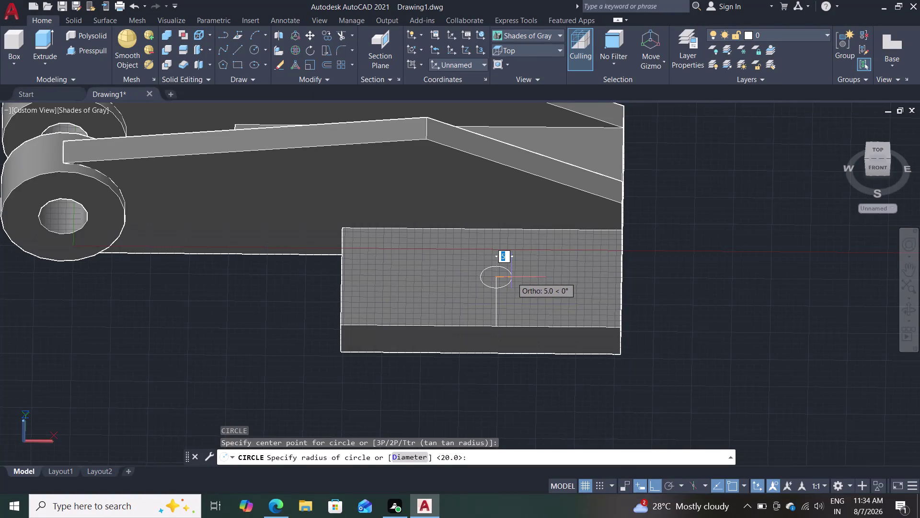
Finish the radius-8 circle, then undo it and the vertical construction line.
key(8)
key(Return)
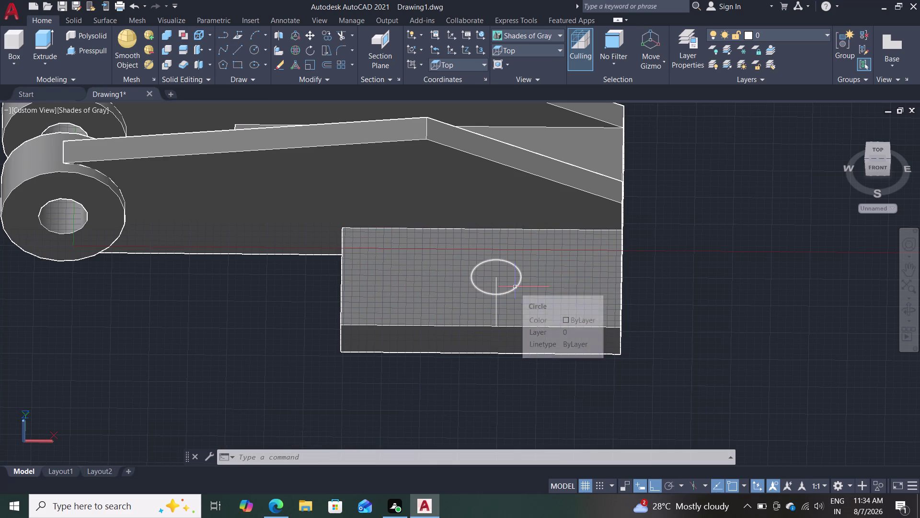
key(ctrl+z)
key(ctrl+z)
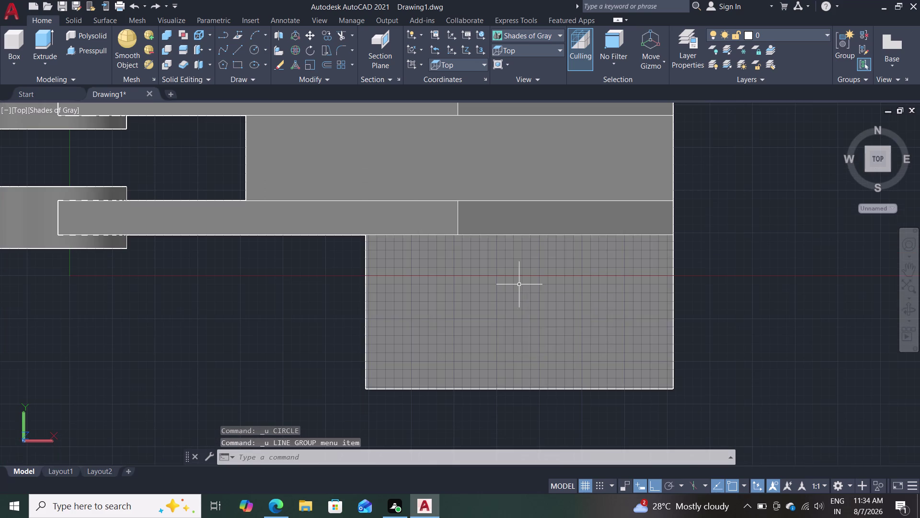
key(ctrl+z)
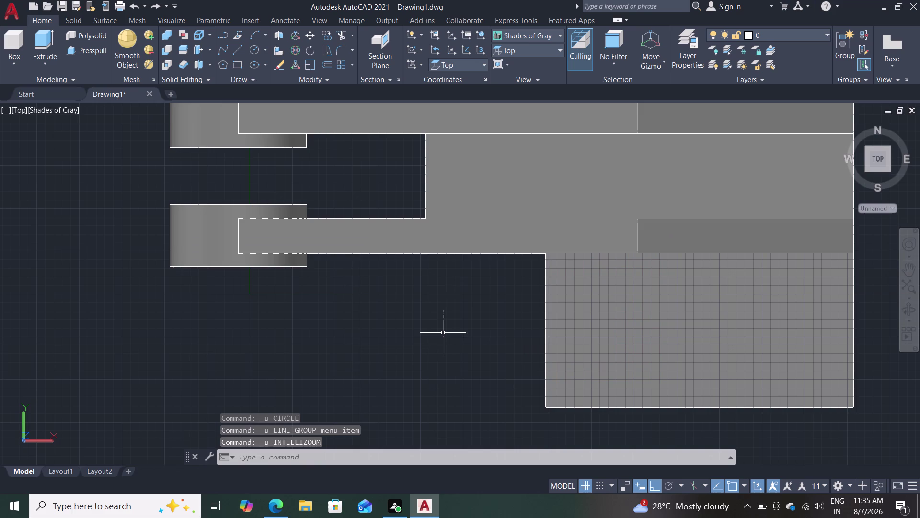
Orbit the bracket back to a 3D view close to the base plate.
middle_drag(440, 334, 439, 239)
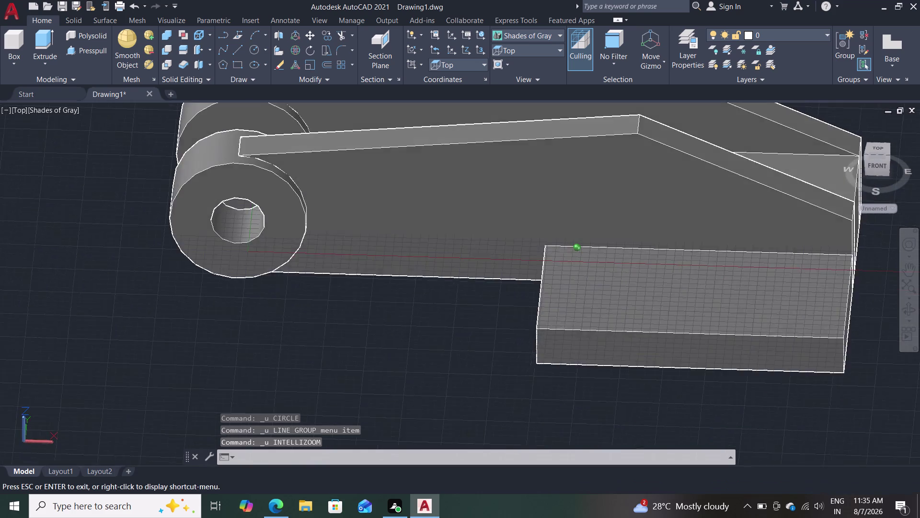
middle_drag(438, 239, 439, 238)
scroll(down, 3)
middle_drag(447, 321, 289, 378)
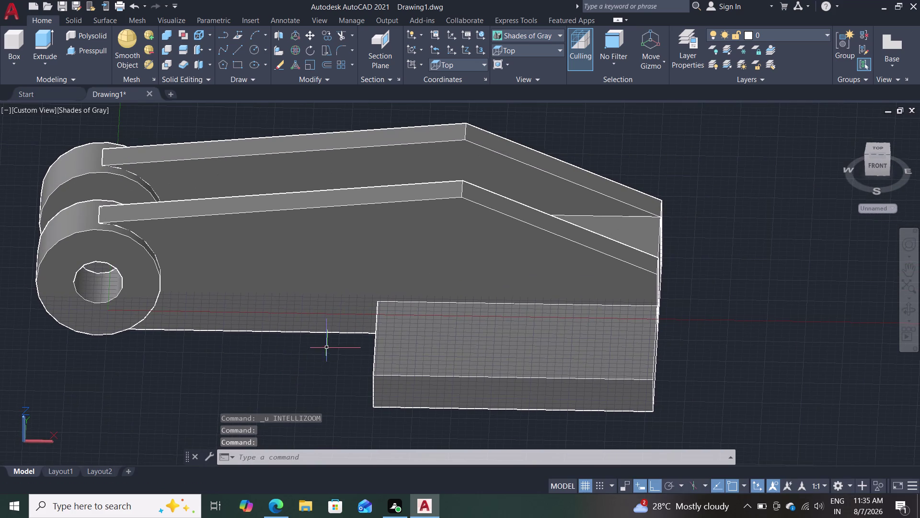
scroll(up, 3)
middle_drag(324, 365, 326, 352)
key(l)
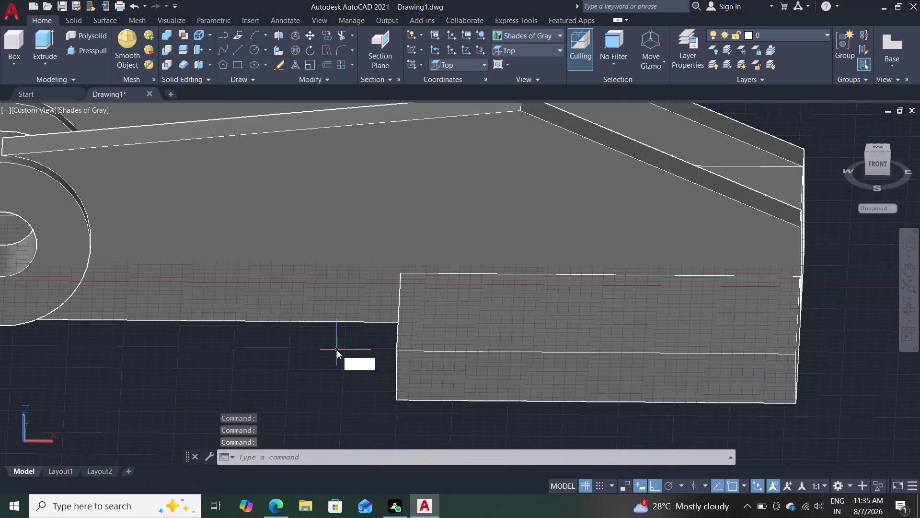
key(Return)
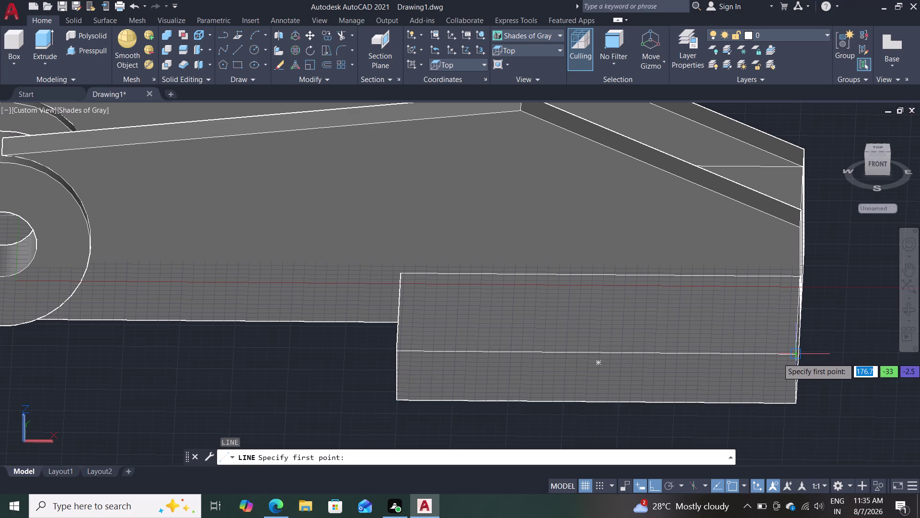
key(Escape)
key(Escape)
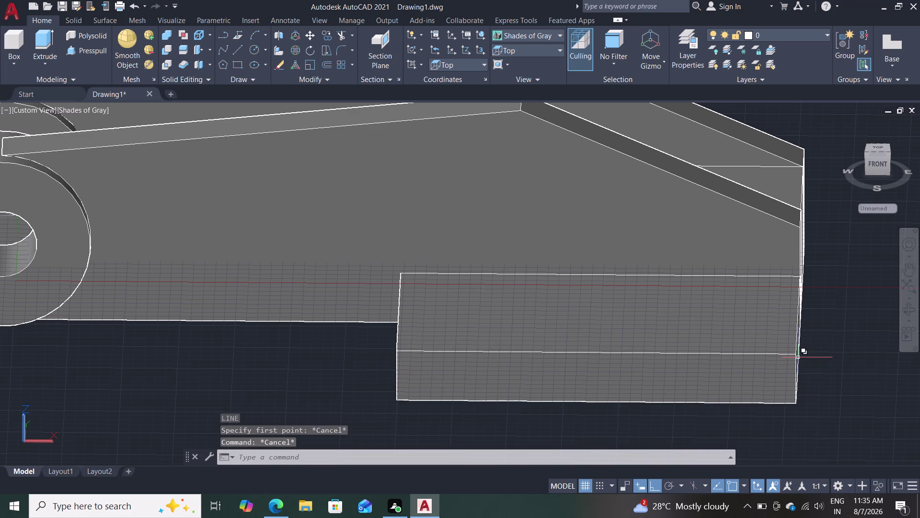
key(c)
key(Return)
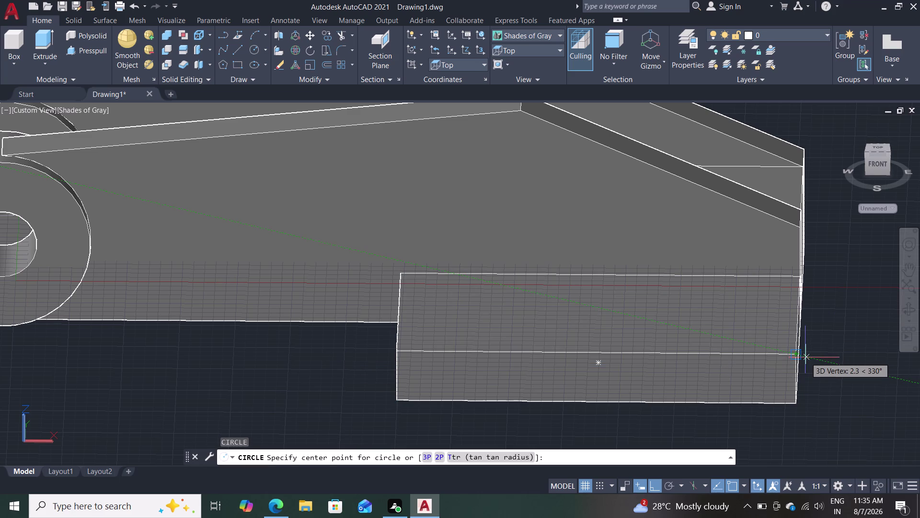
text(tk)
key(Return)
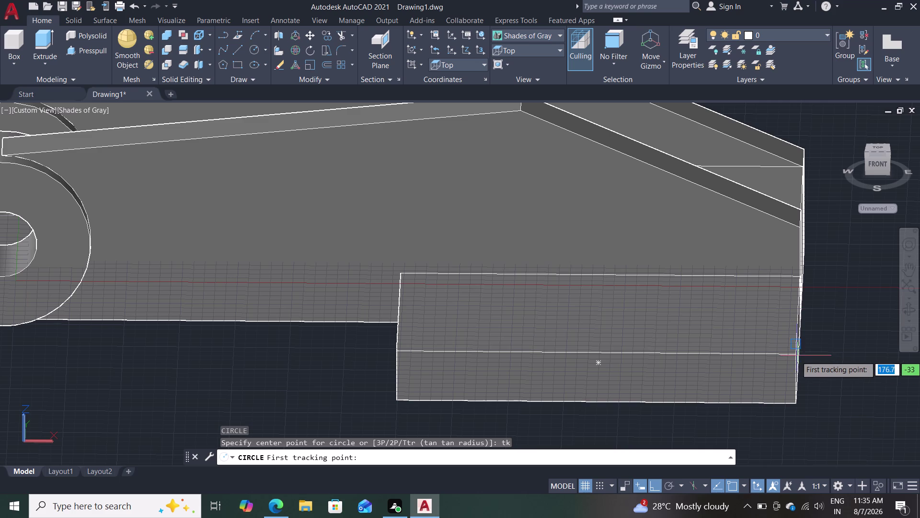
middle_drag(816, 351, 818, 351)
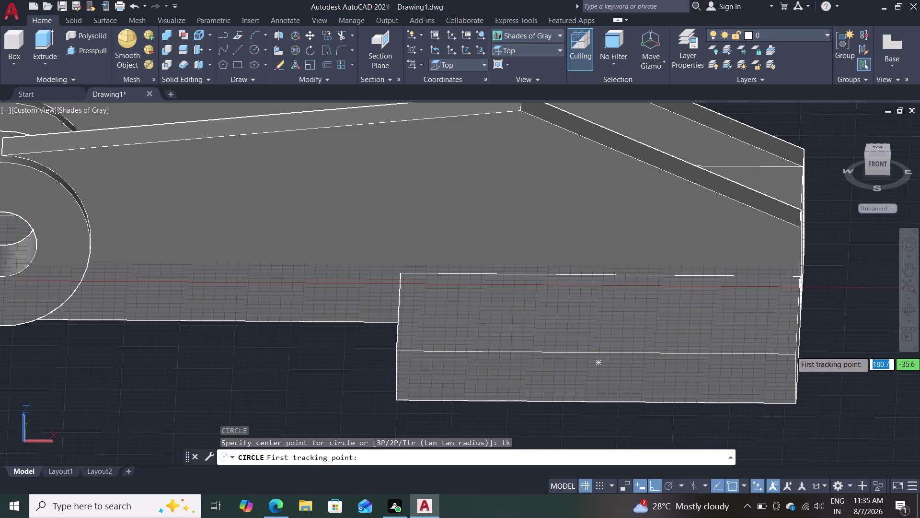
middle_drag(818, 352, 812, 379)
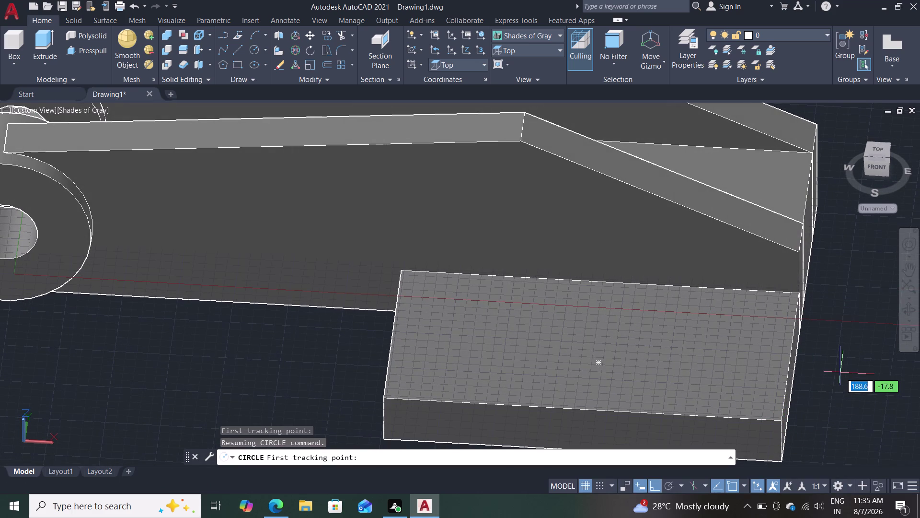
scroll(down, 3)
scroll(up, 3)
middle_drag(843, 361, 773, 321)
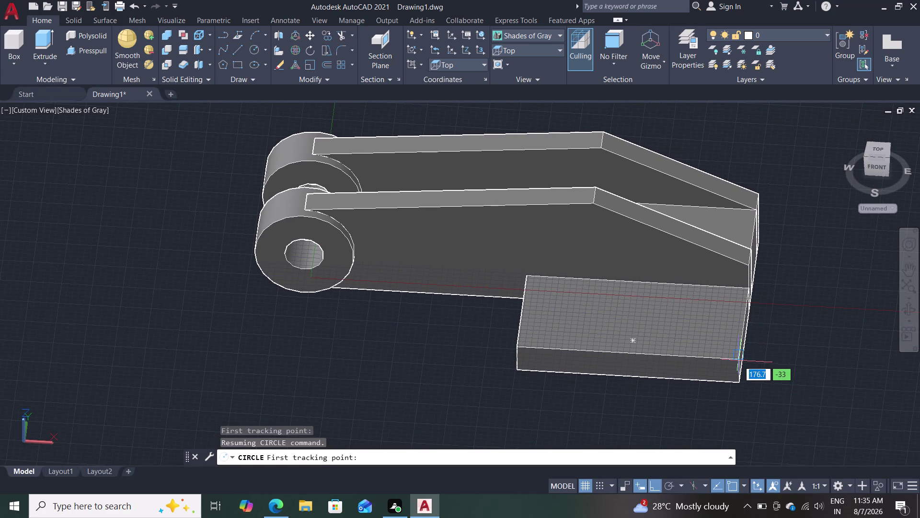
scroll(up, 3)
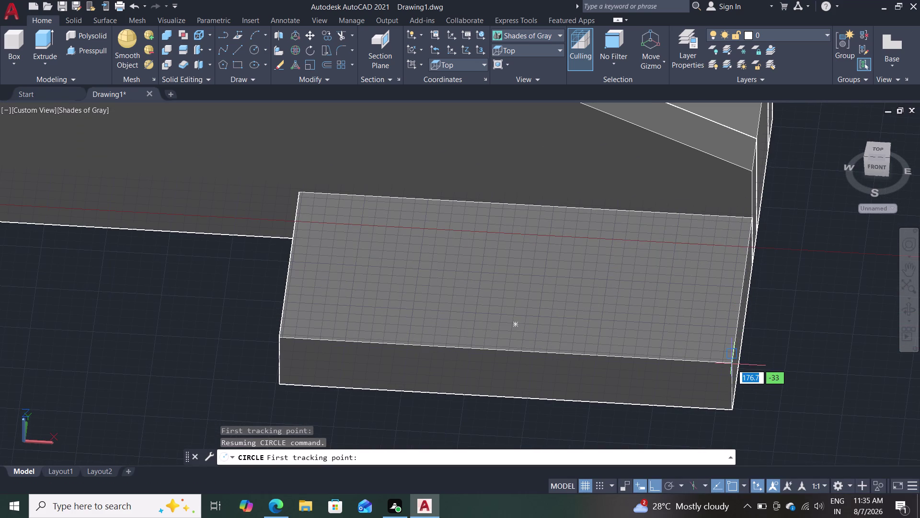
scroll(up, 3)
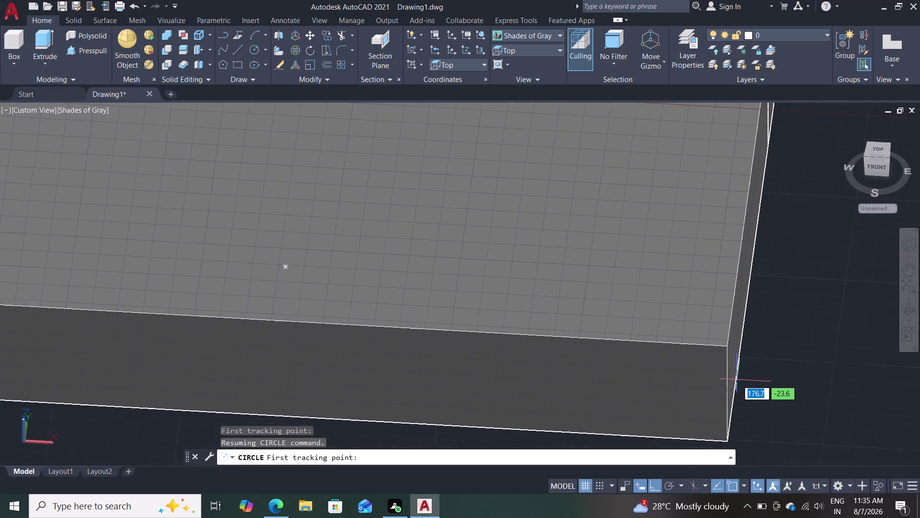
scroll(up, 3)
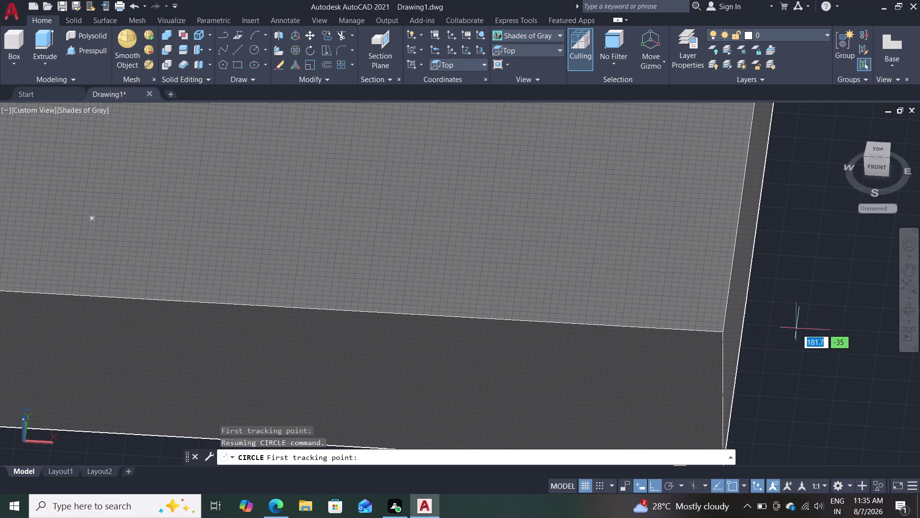
middle_drag(801, 325, 799, 278)
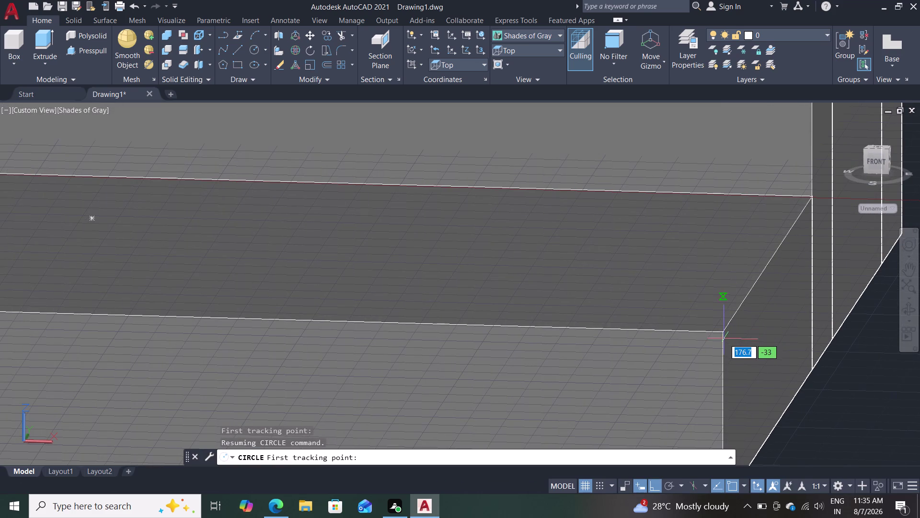
scroll(down, 3)
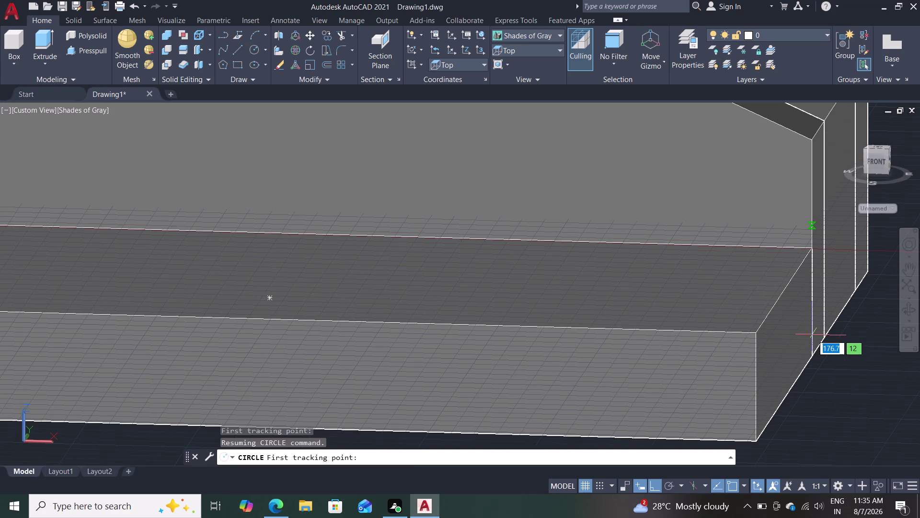
scroll(down, 3)
middle_drag(760, 284, 760, 286)
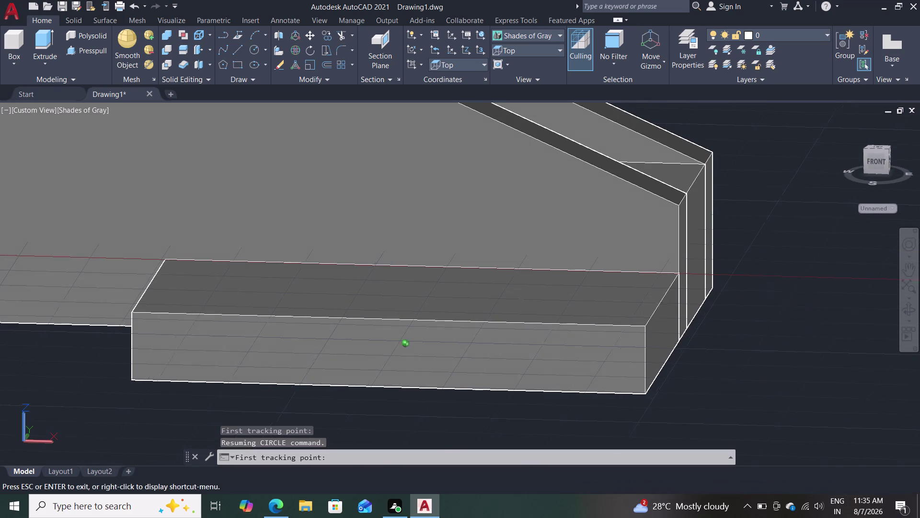
middle_drag(761, 285, 767, 334)
scroll(down, 3)
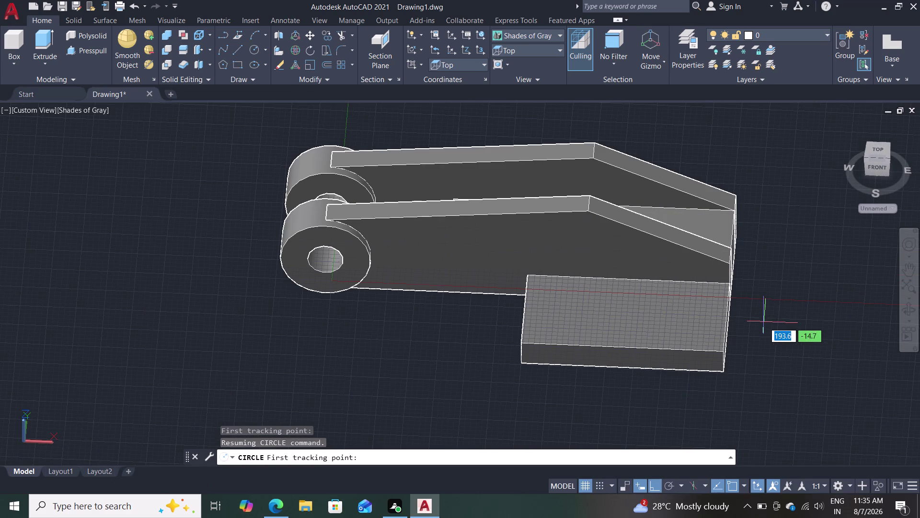
click(724, 353)
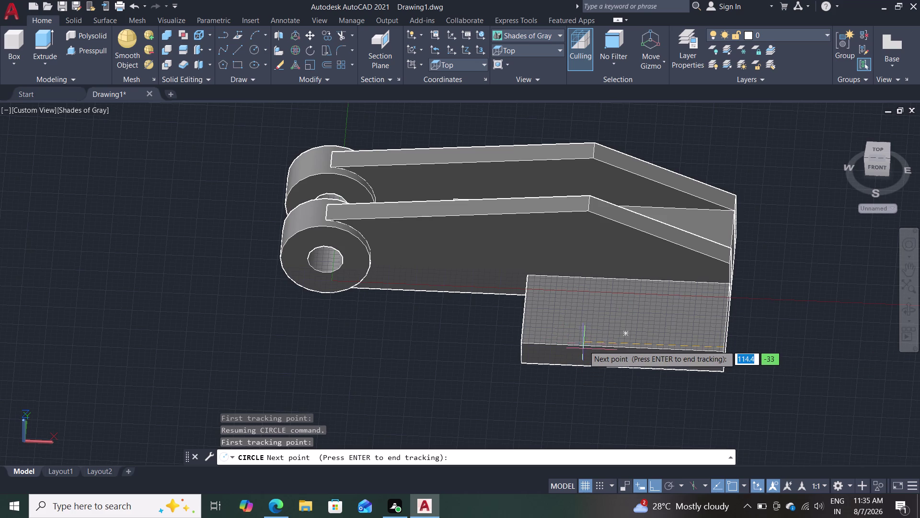
key(Escape)
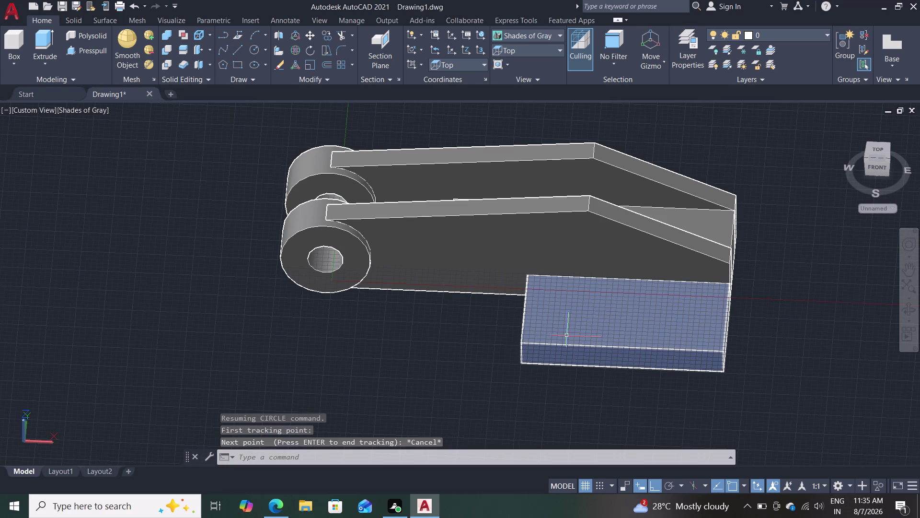
key(l)
key(Return)
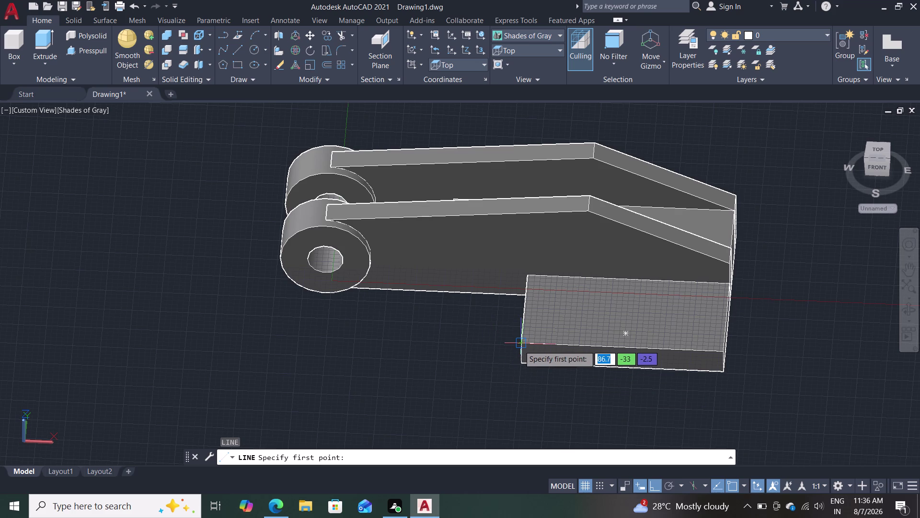
key(t)
key(k)
key(Return)
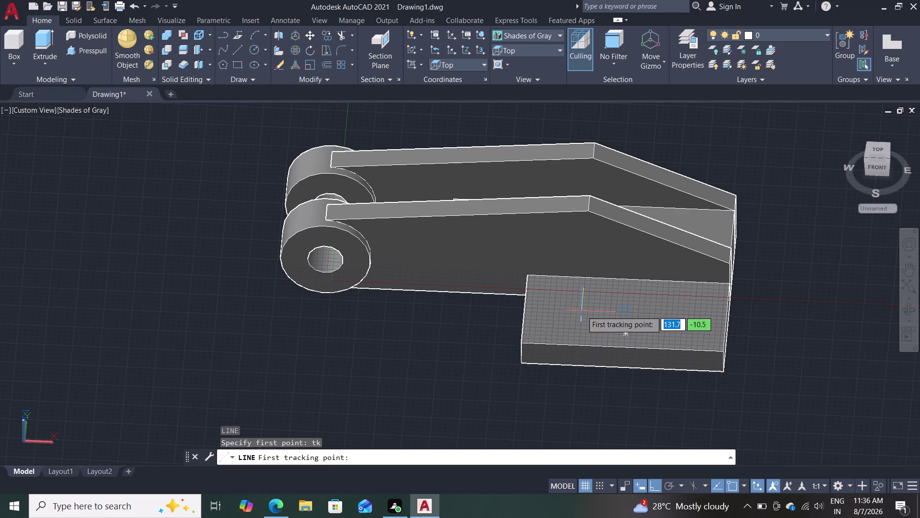
key(Escape)
key(Escape)
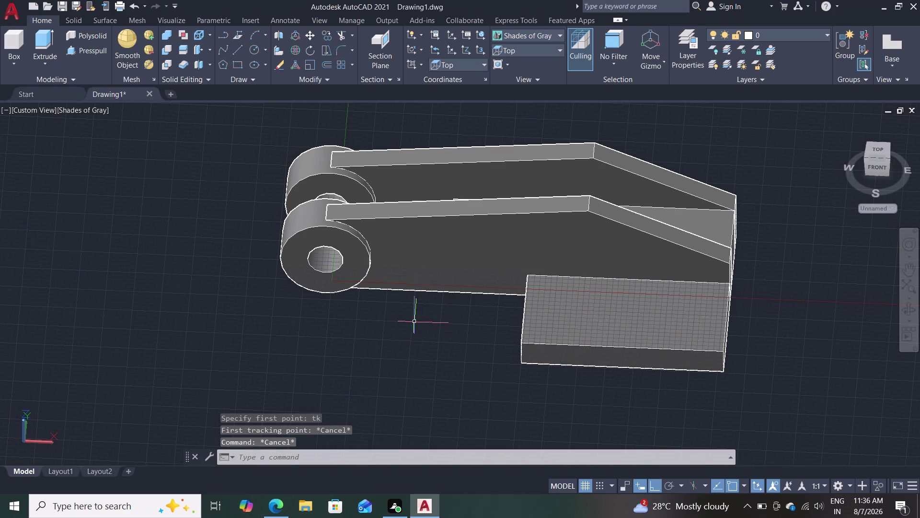
key(l)
key(Return)
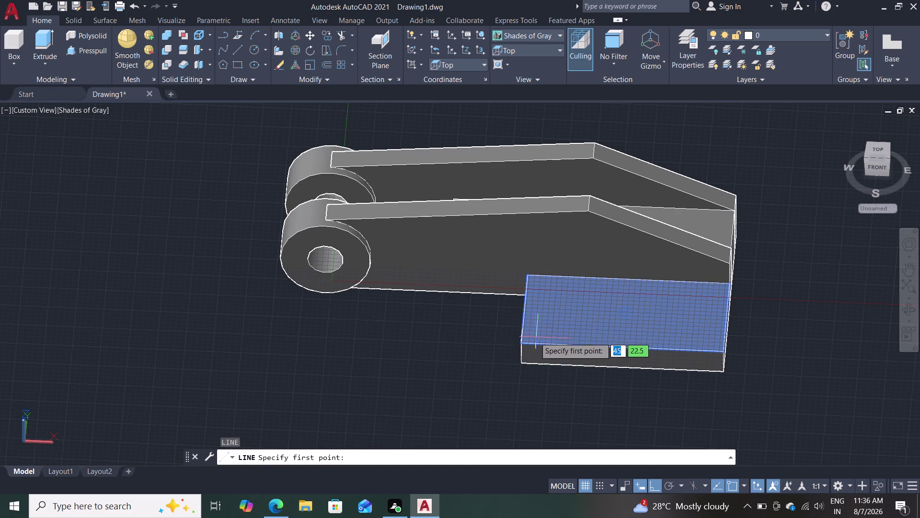
click(523, 344)
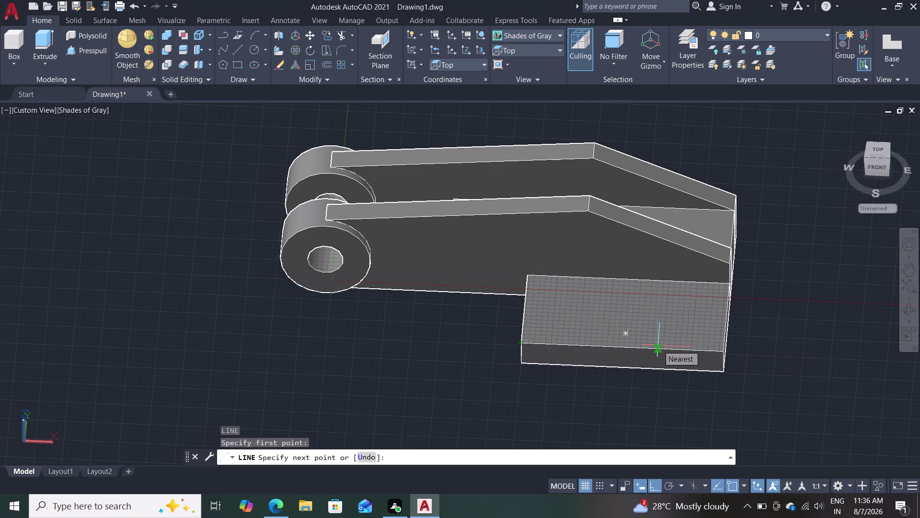
text(50)
key(Return)
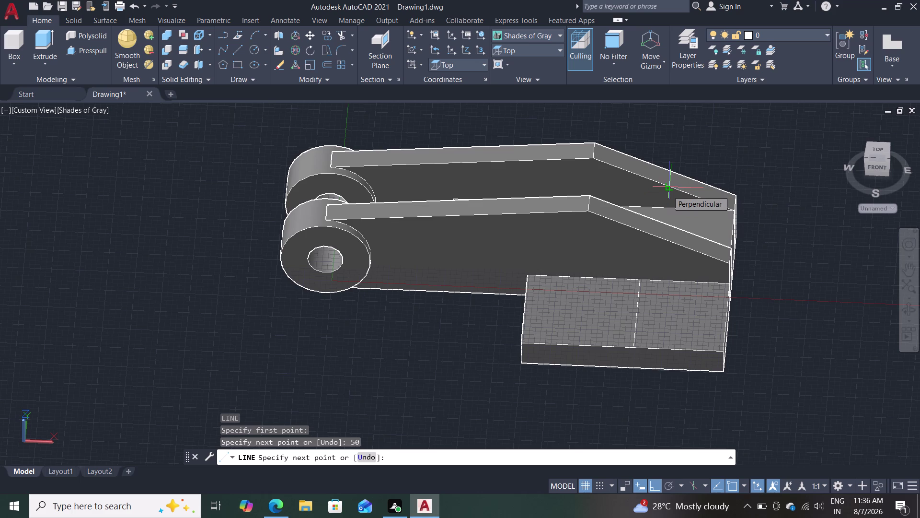
text(22)
key(Return)
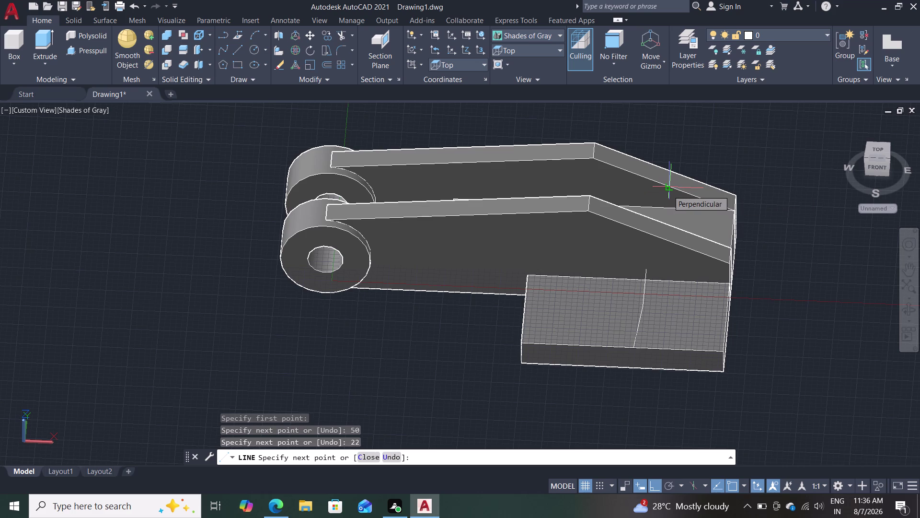
key(Escape)
key(ctrl+z)
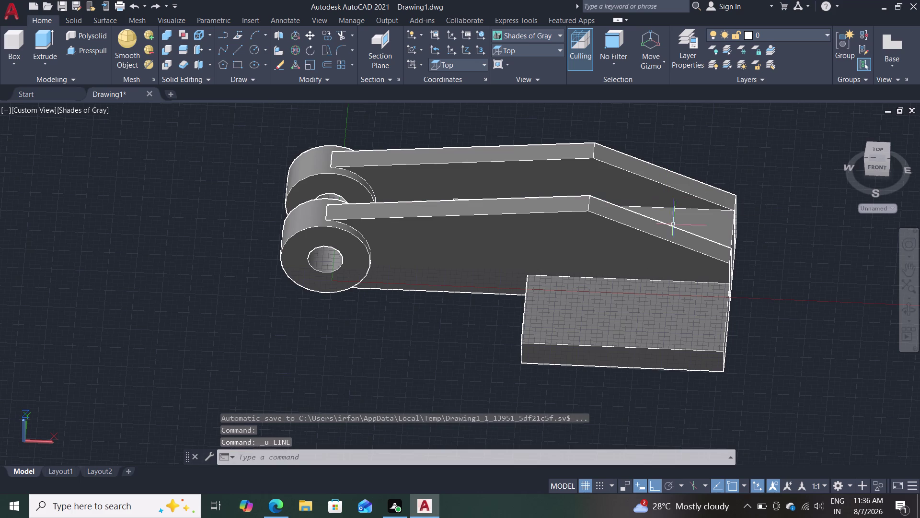
Draw a trial 40-then-22 guide line from the plate corner, then undo it.
middle_drag(763, 338, 757, 303)
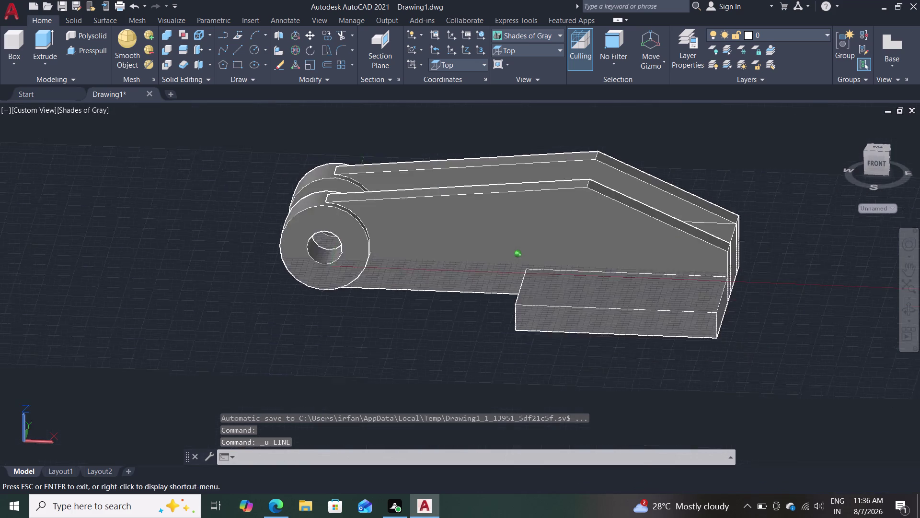
middle_drag(757, 303, 765, 313)
middle_drag(793, 299, 673, 315)
scroll(up, 3)
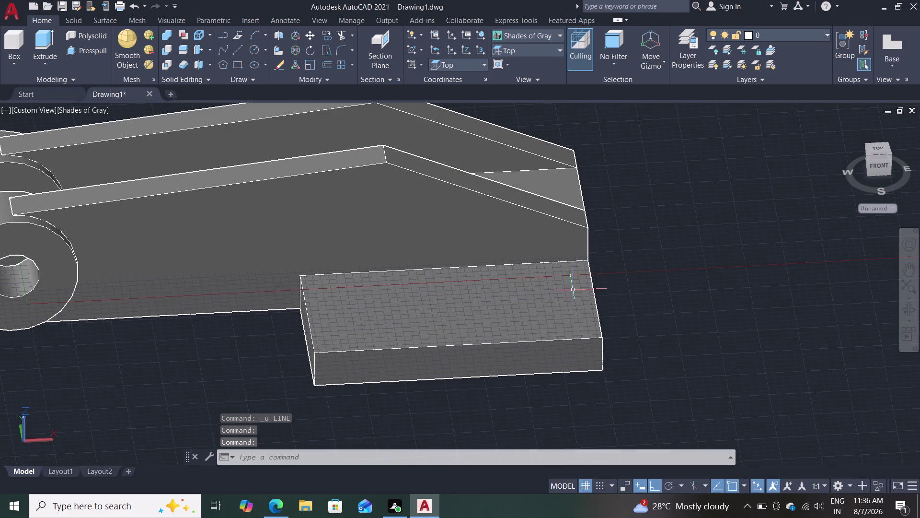
middle_drag(658, 305, 657, 287)
key(l)
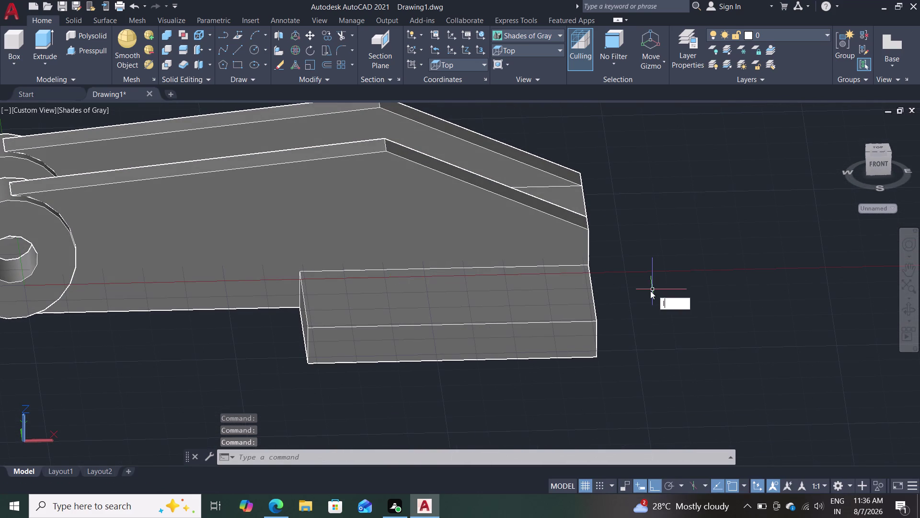
key(Return)
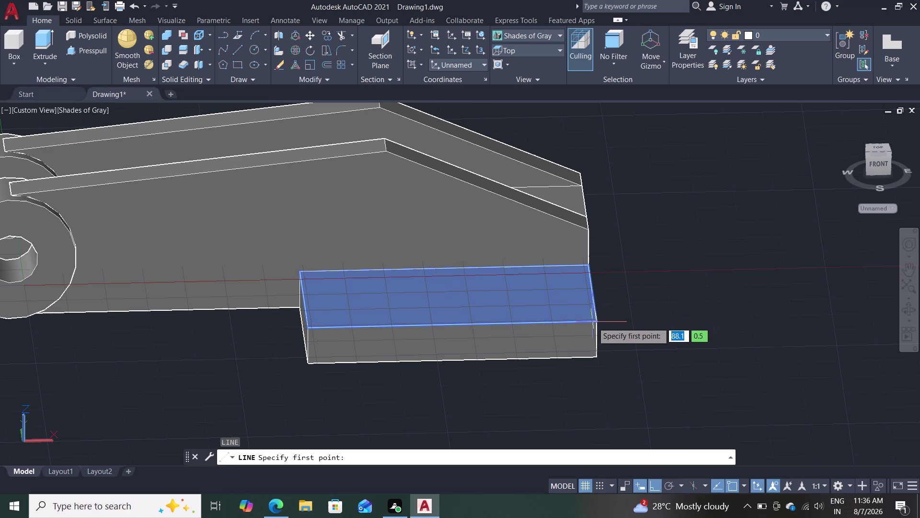
click(597, 323)
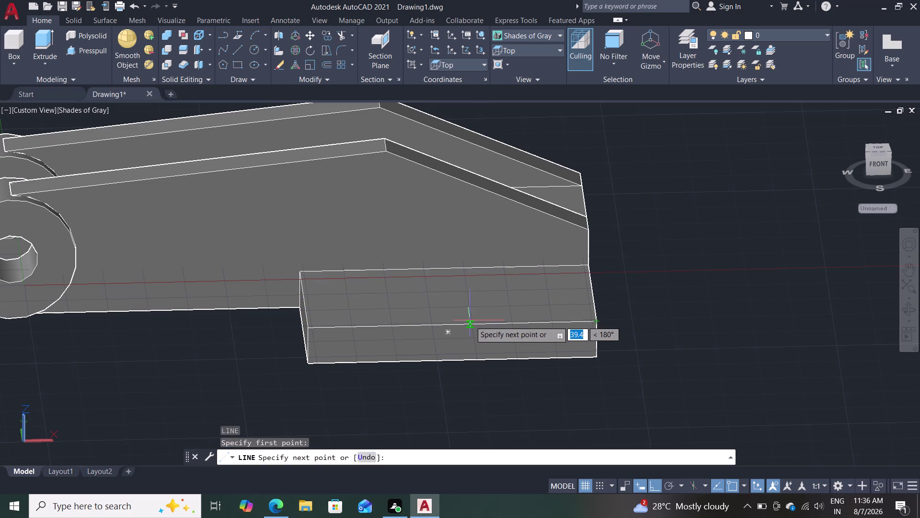
text(4)
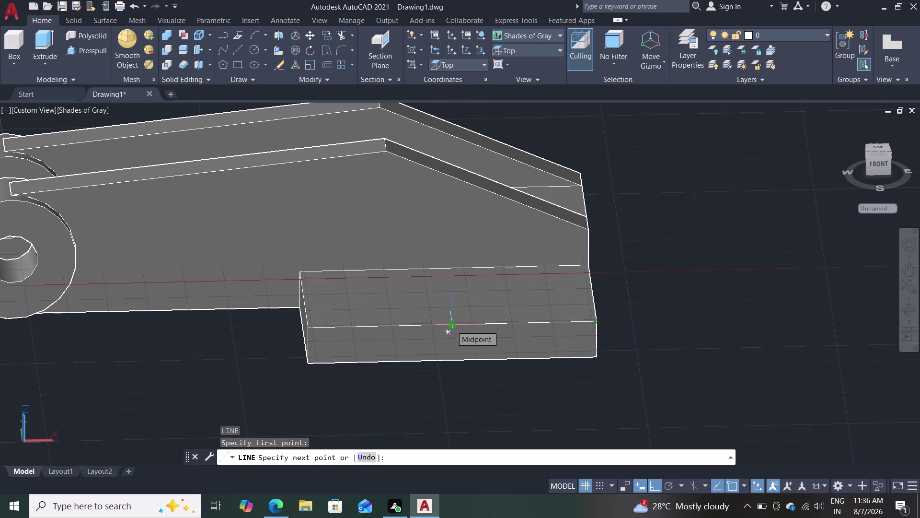
text(0)
key(Return)
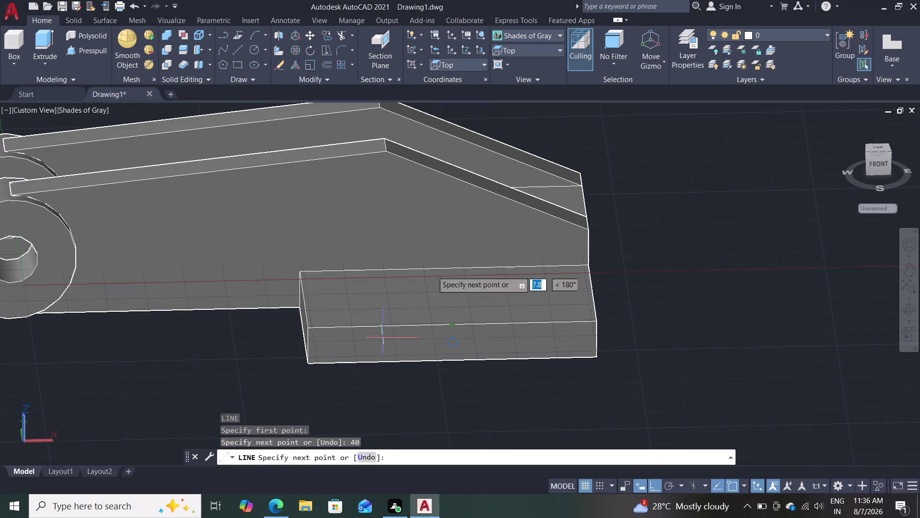
text(22)
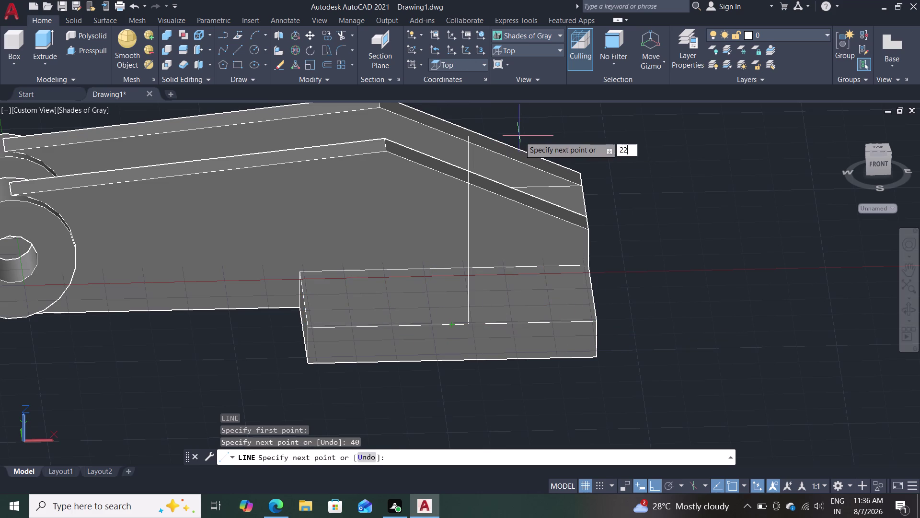
key(Return)
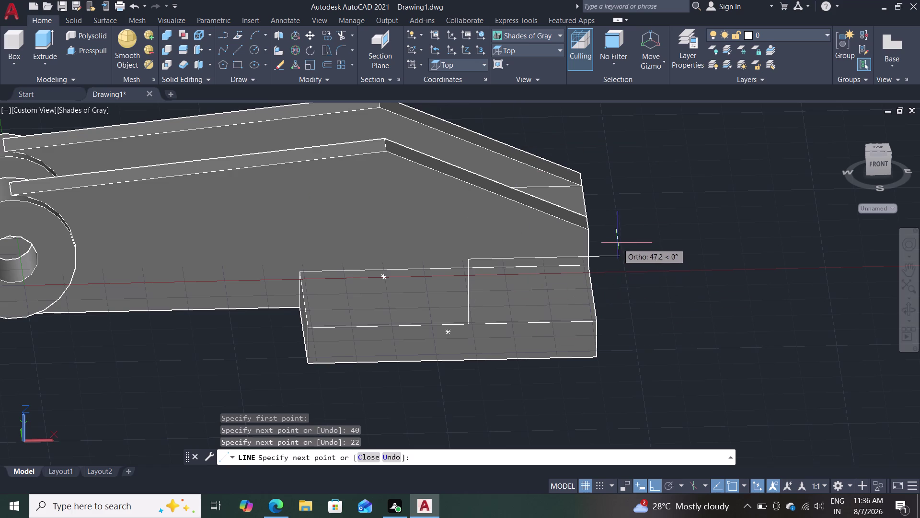
key(Escape)
key(ctrl+z)
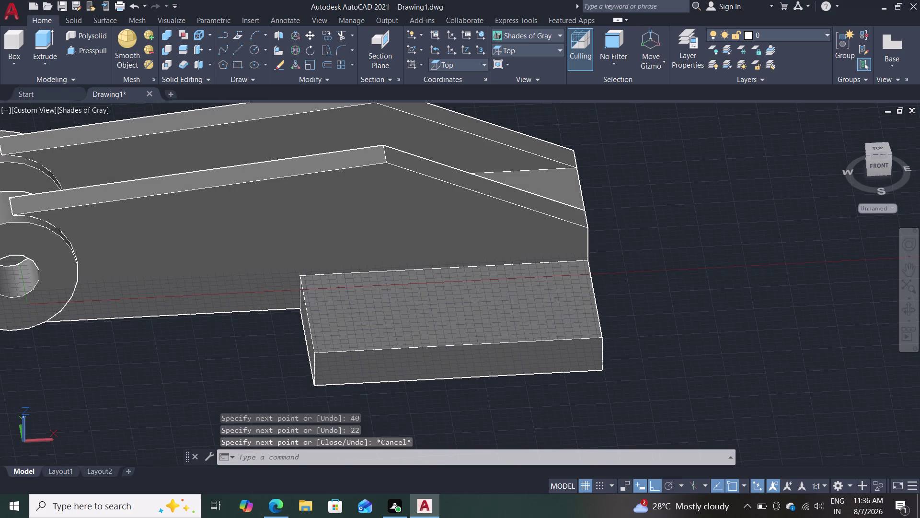
From a view above the plate, redraw the 40 and 22 guide lines from its front corner.
middle_drag(640, 248, 642, 284)
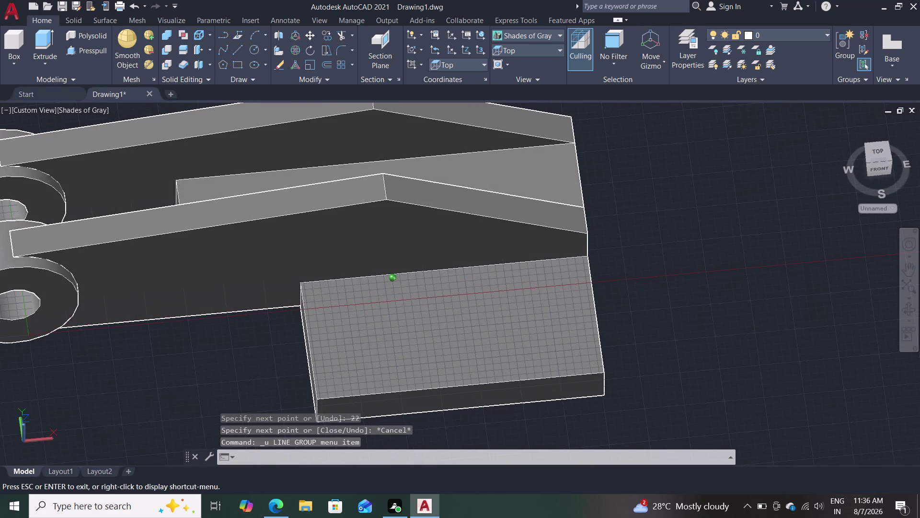
middle_drag(650, 288, 625, 232)
scroll(up, 3)
scroll(down, 3)
middle_drag(633, 216, 634, 244)
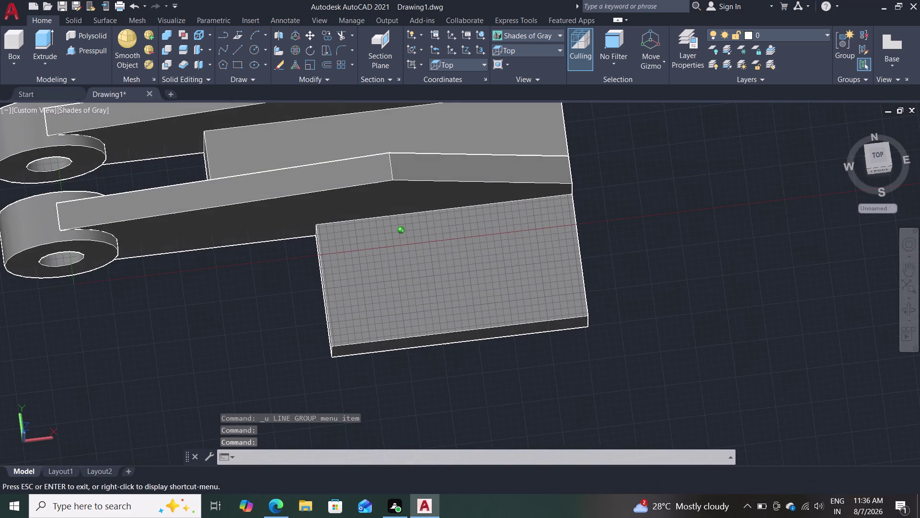
middle_drag(634, 244, 631, 228)
key(l)
key(Return)
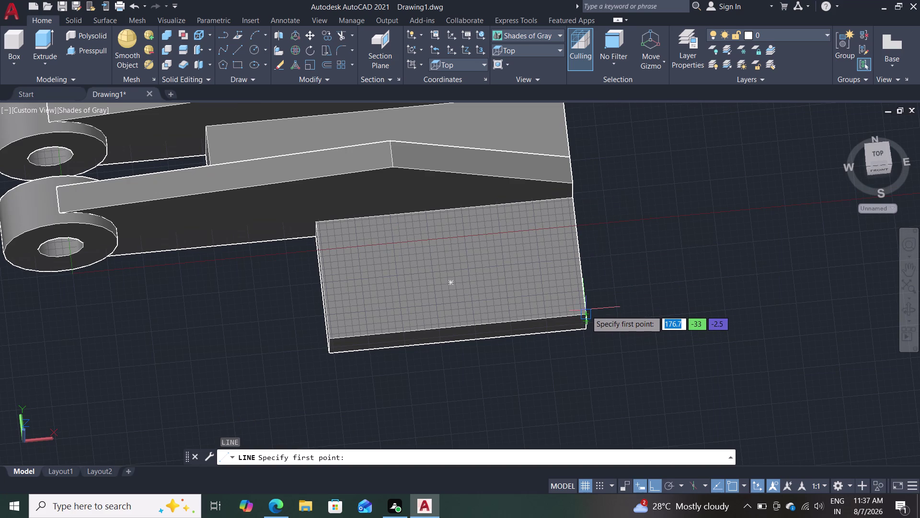
click(586, 310)
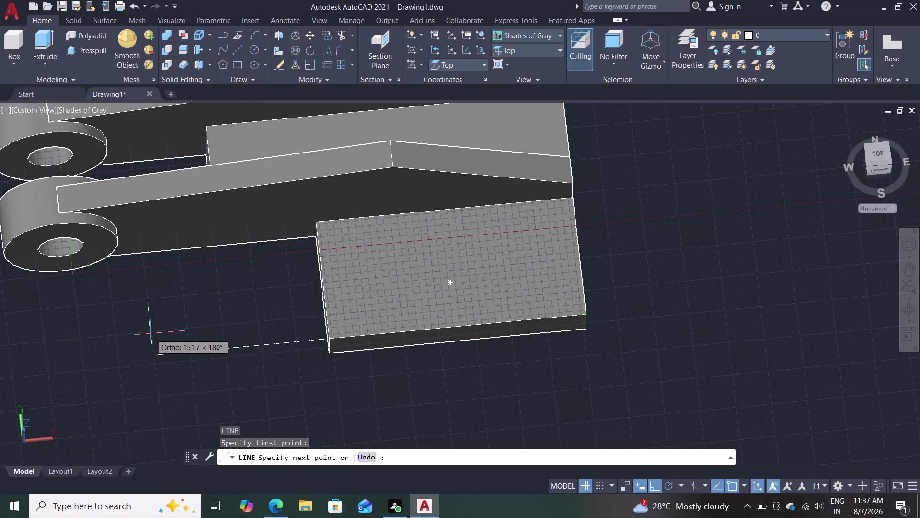
text(40)
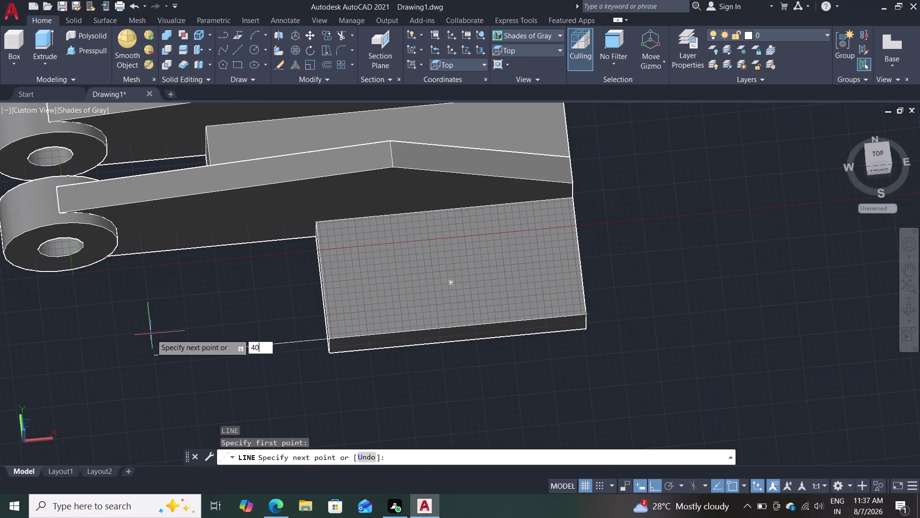
key(Return)
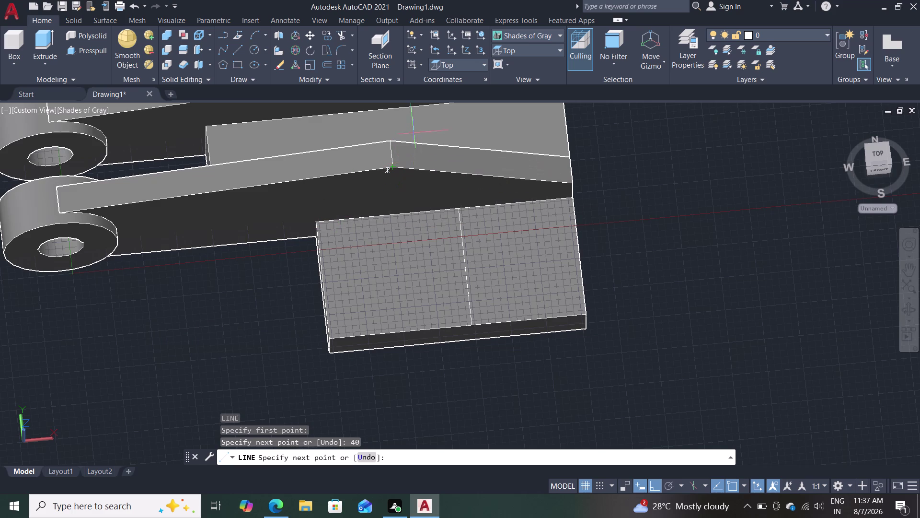
text(22)
key(Return)
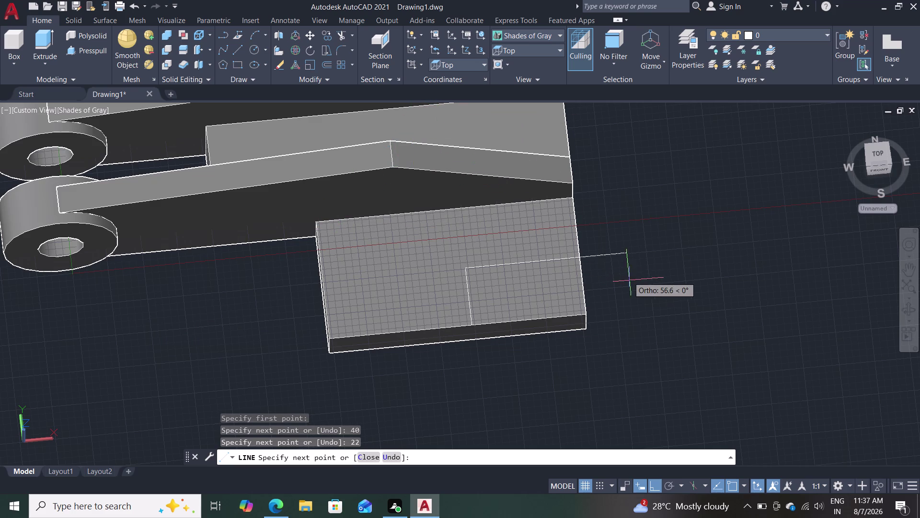
key(Escape)
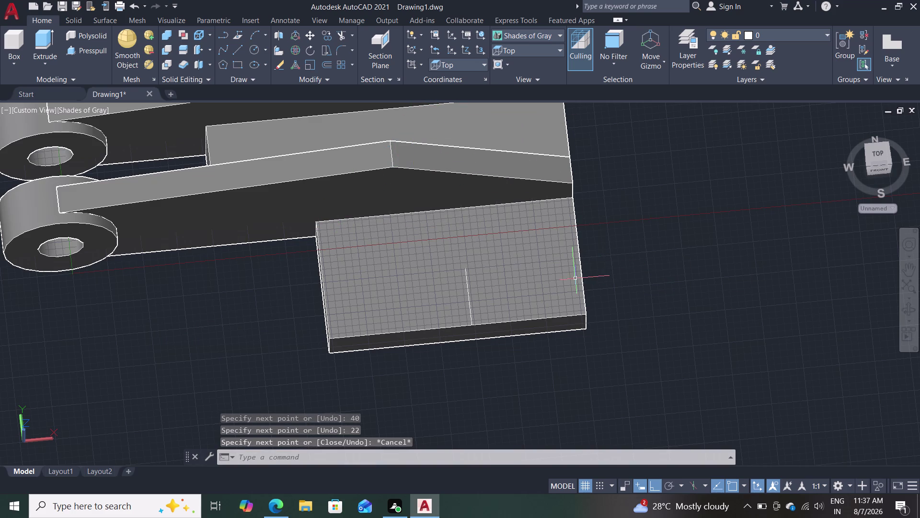
Draw a radius-8 circle centred at the guide line's end.
key(c)
key(Return)
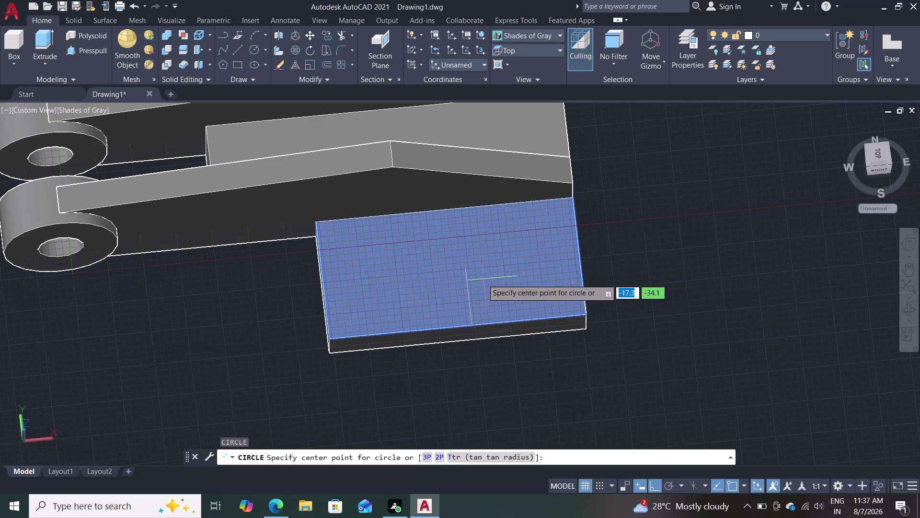
click(466, 268)
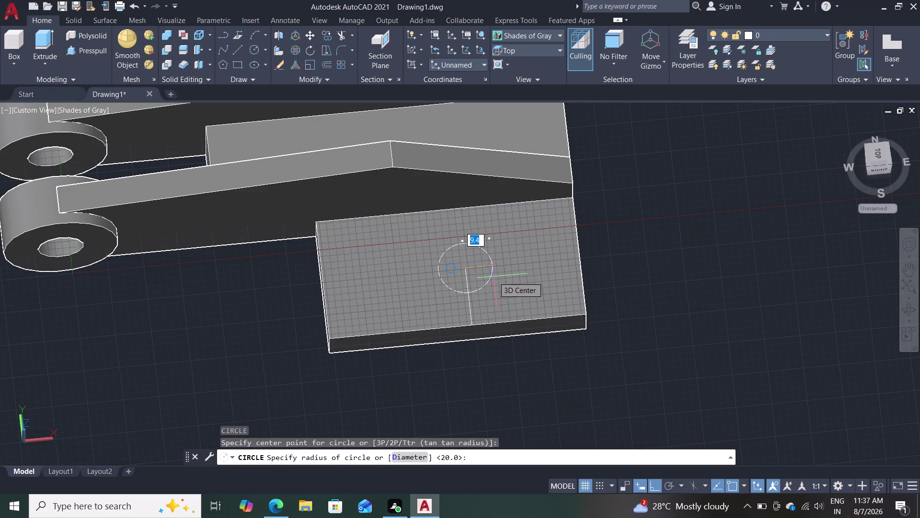
key(8)
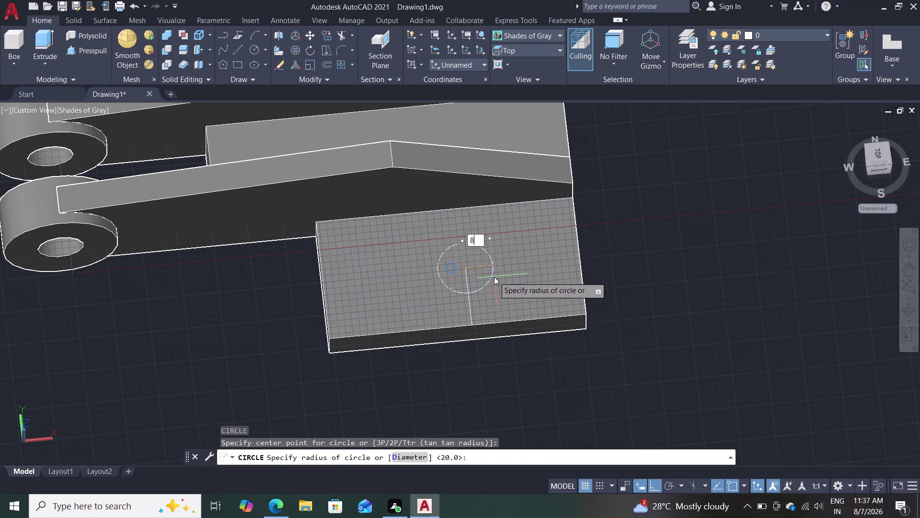
key(Return)
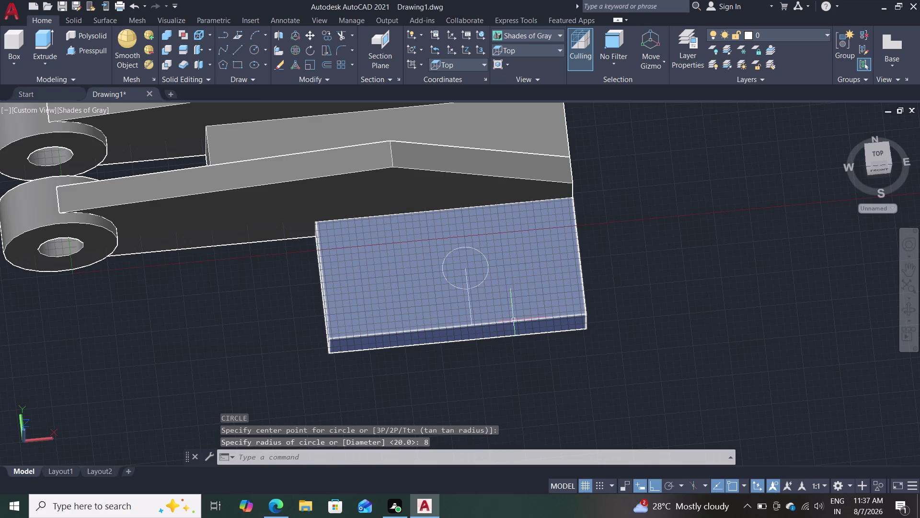
Erase the leftover construction line inside the circle.
click(471, 303)
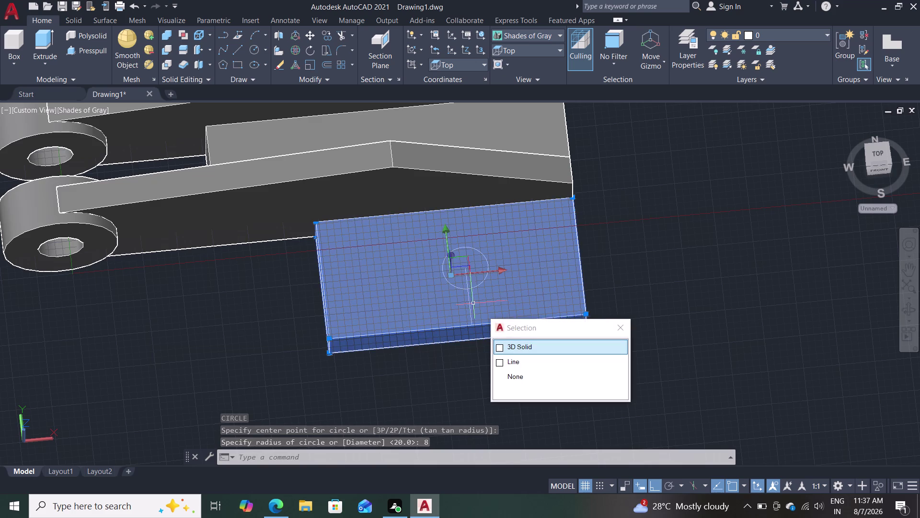
click(513, 361)
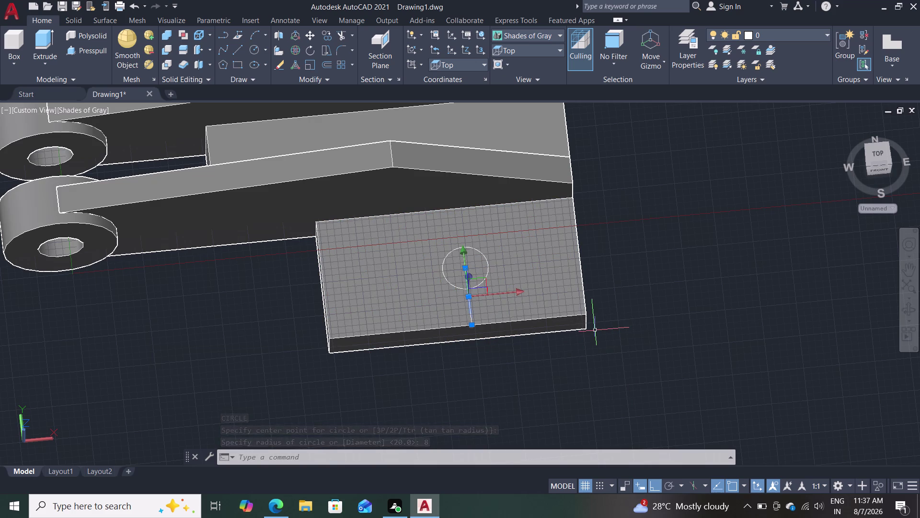
key(Delete)
scroll(down, 3)
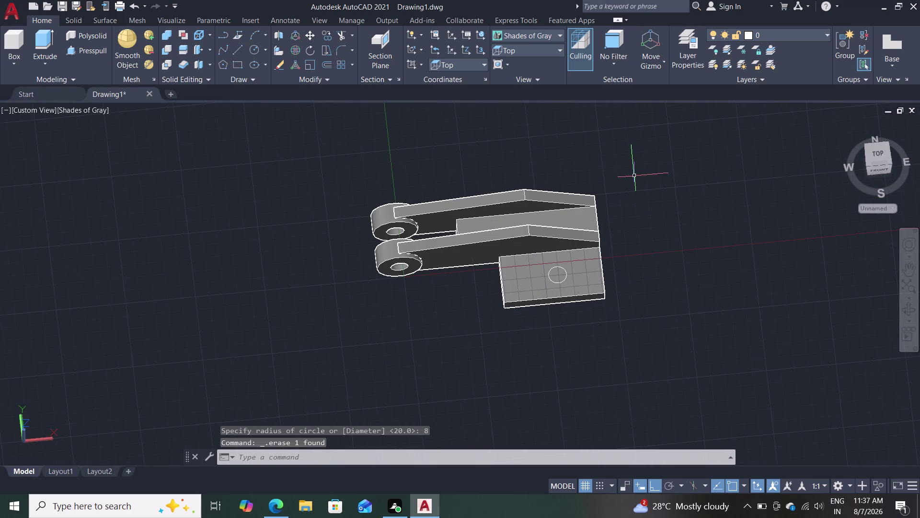
Run OVERKILL on the whole bracket to remove duplicate objects.
double_click(647, 164)
right_click(644, 164)
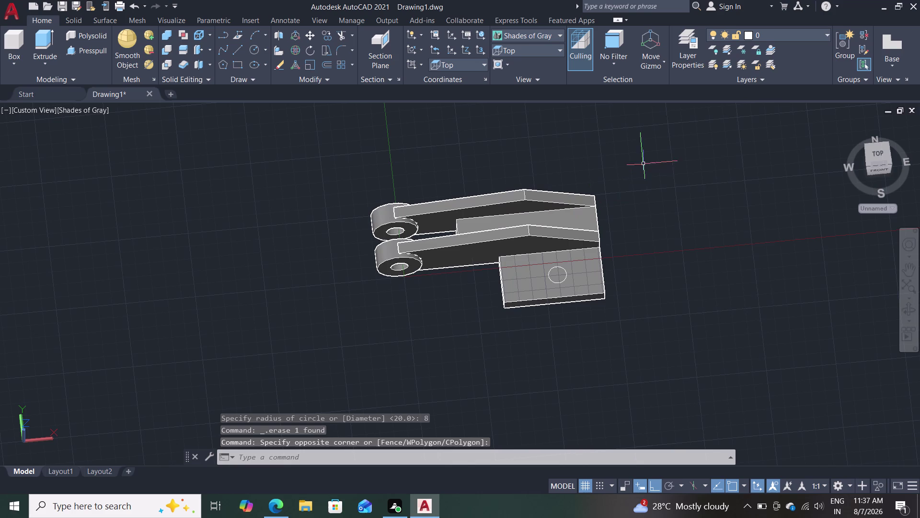
click(630, 135)
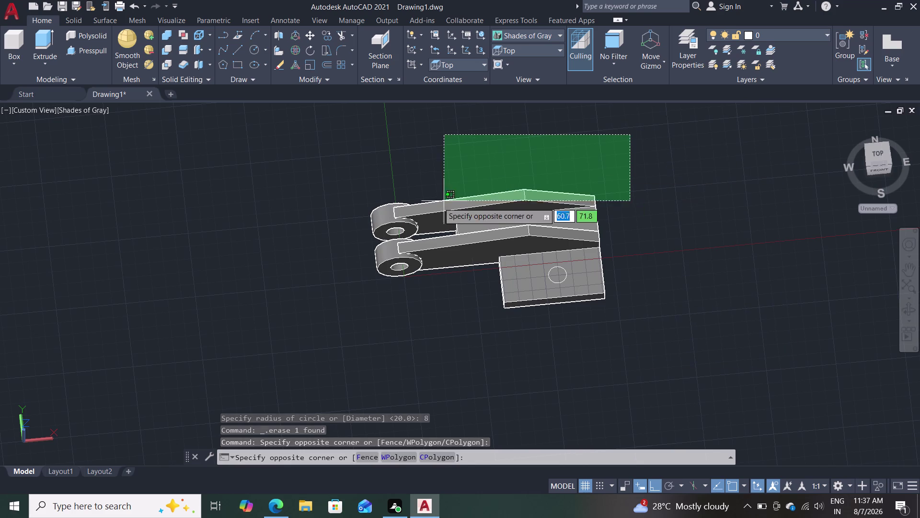
click(350, 331)
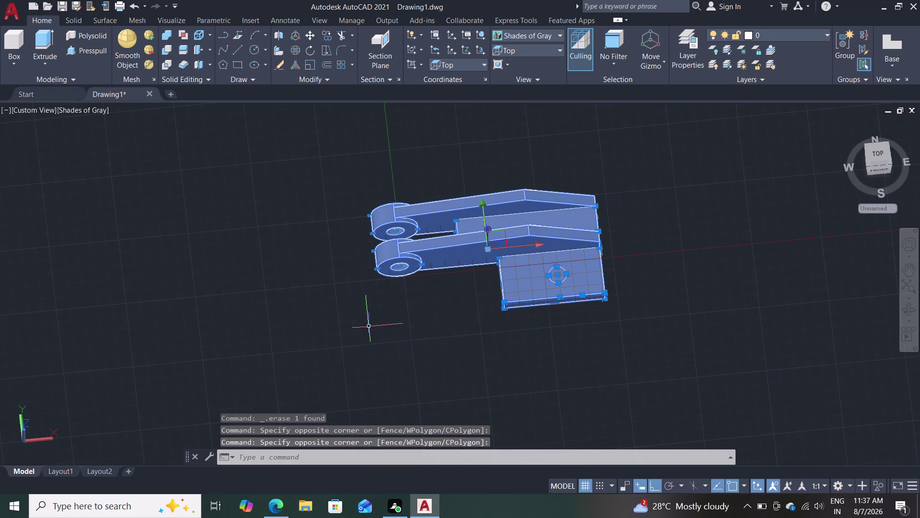
key(o)
key(v)
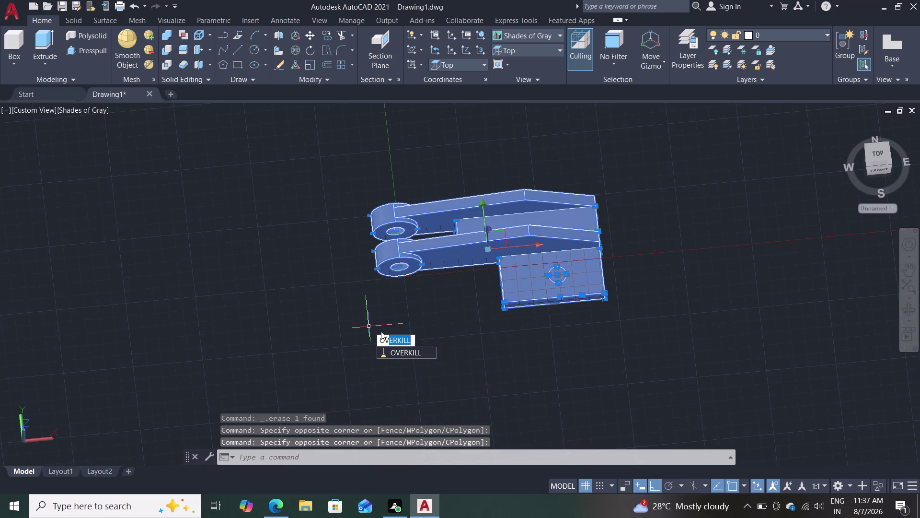
click(425, 351)
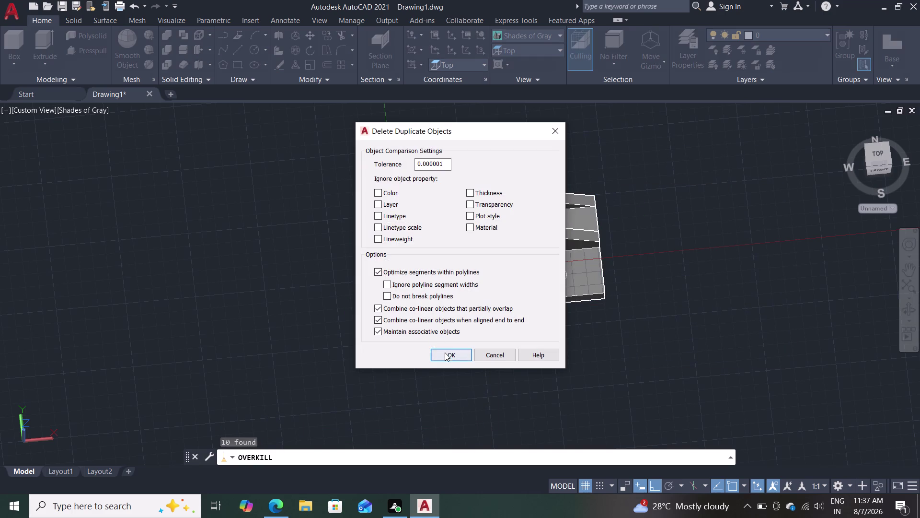
click(447, 354)
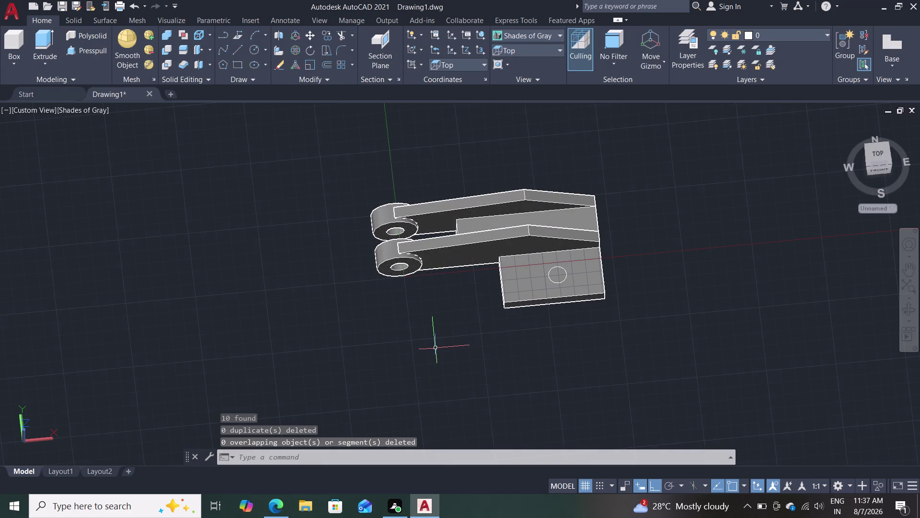
Bring the whole bracket into view.
scroll(up, 3)
middle_drag(462, 297, 262, 331)
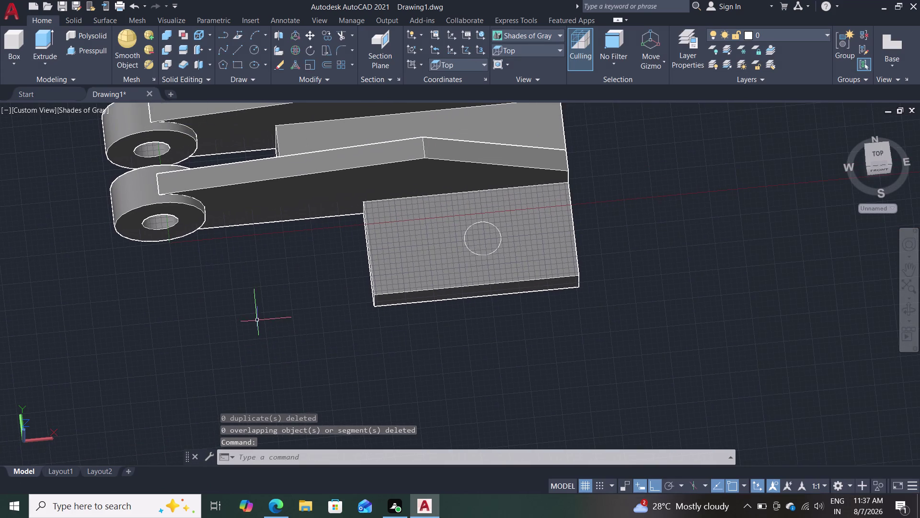
scroll(up, 3)
scroll(down, 3)
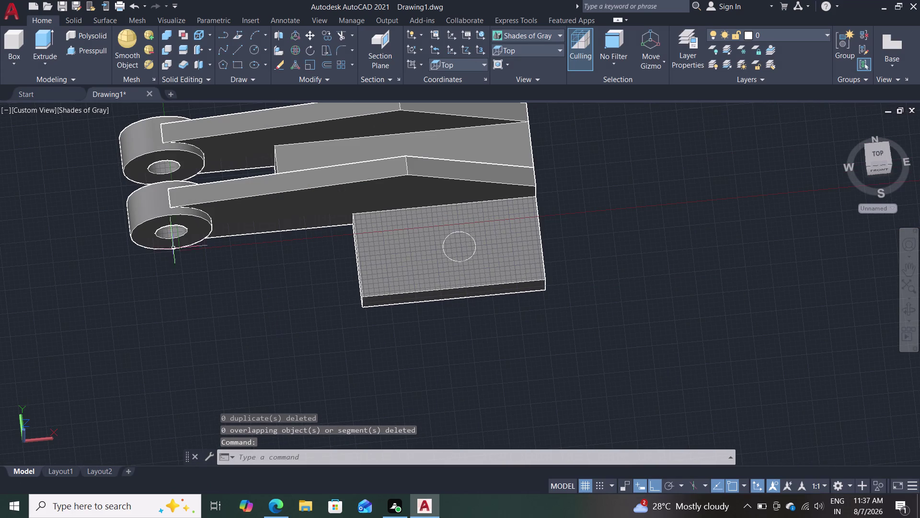
click(100, 47)
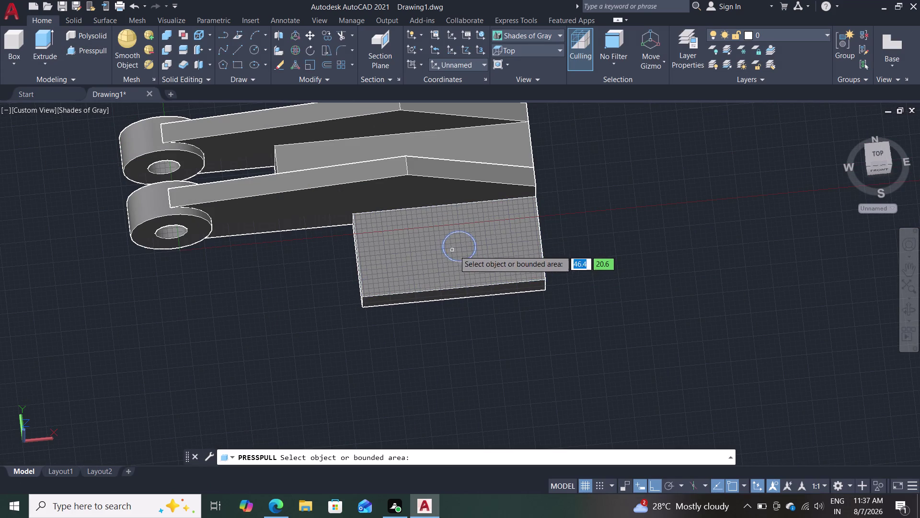
Press-pull the radius-8 circle down through the base plate to cut the hole.
click(454, 251)
double_click(449, 362)
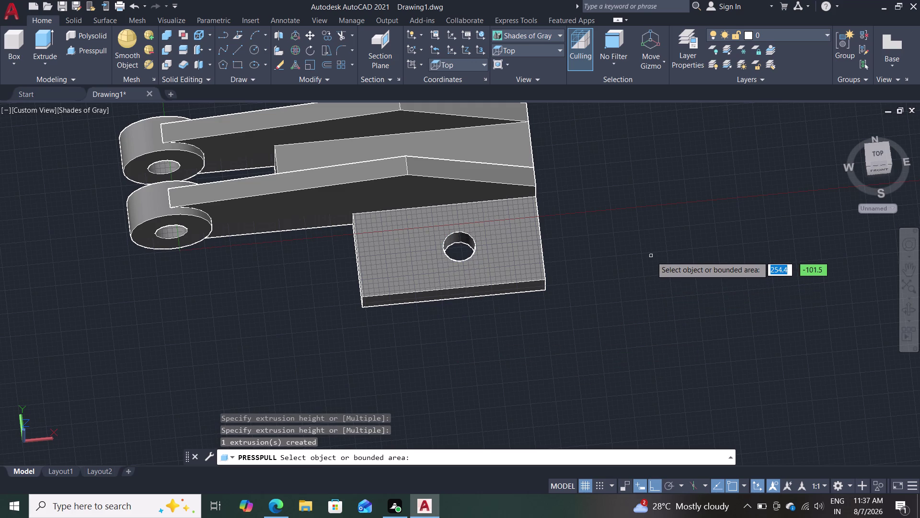
key(Escape)
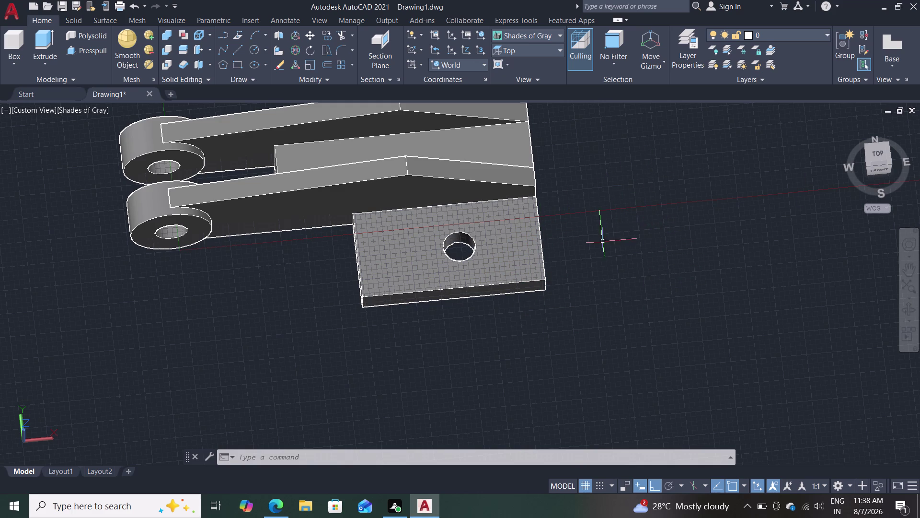
middle_drag(613, 215, 597, 239)
right_drag(612, 215, 610, 222)
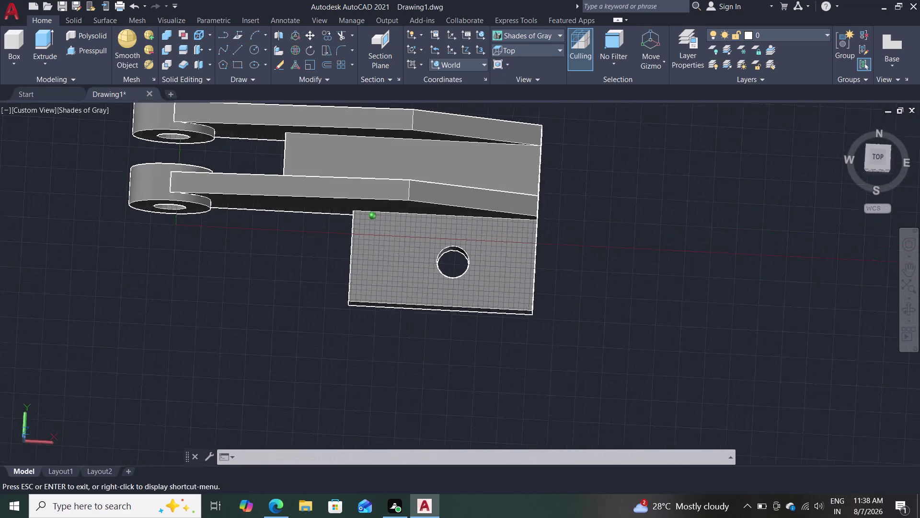
middle_drag(597, 239, 554, 189)
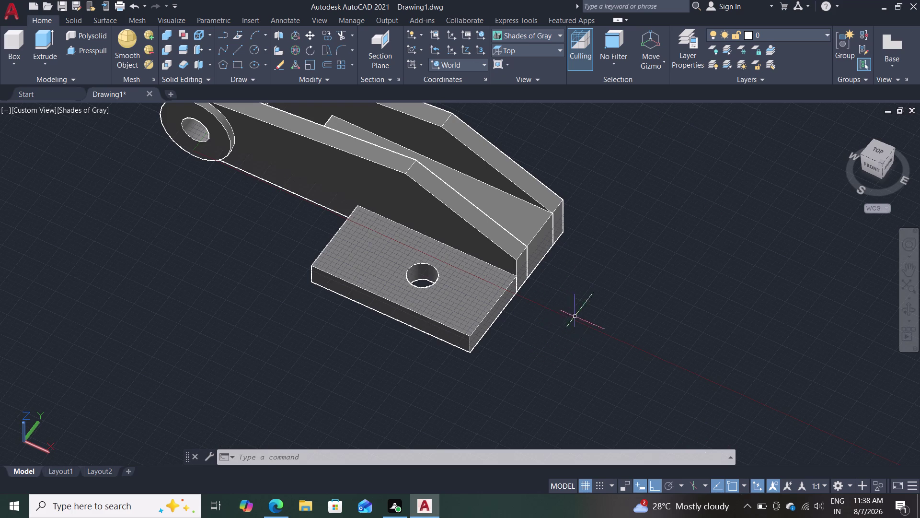
middle_drag(567, 313, 518, 270)
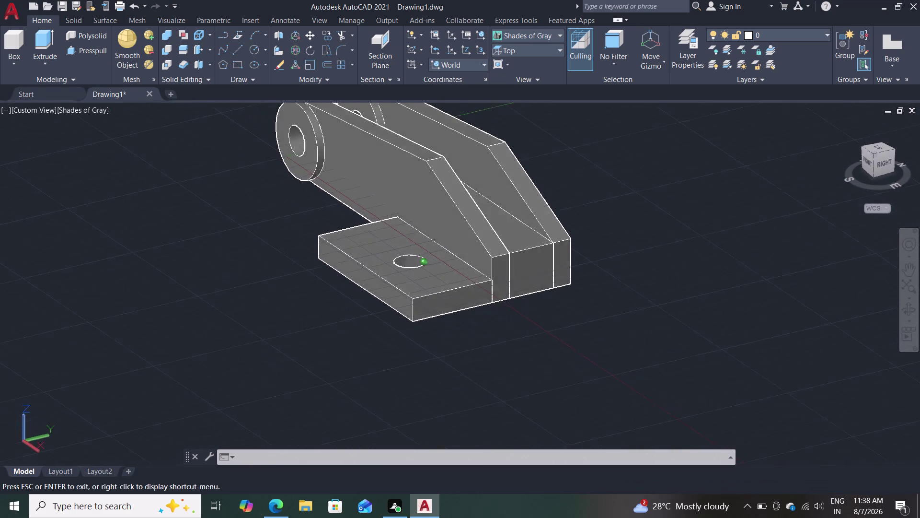
middle_drag(519, 271, 506, 264)
middle_click(506, 264)
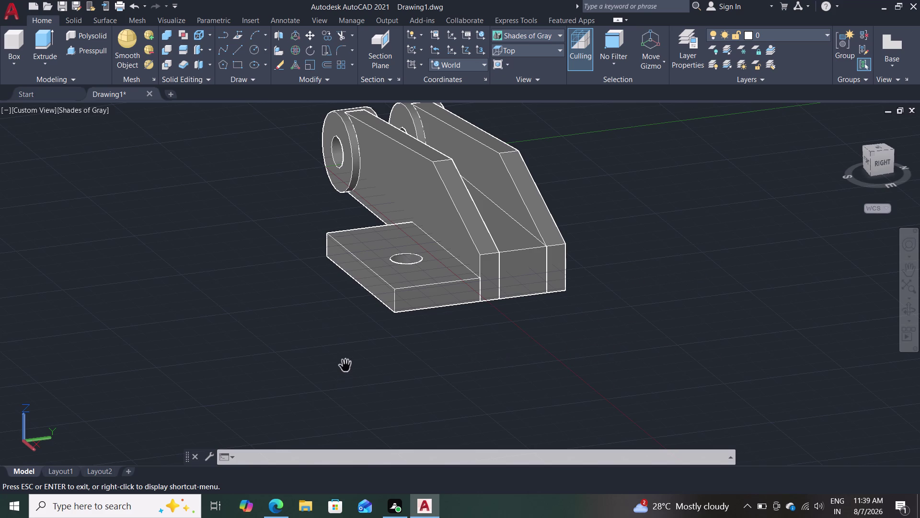
key(Escape)
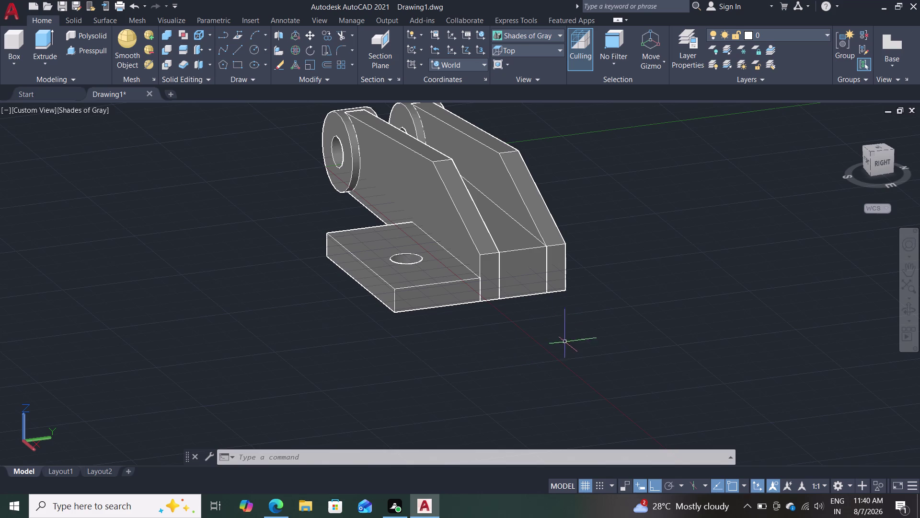
middle_drag(621, 318, 599, 325)
scroll(down, 3)
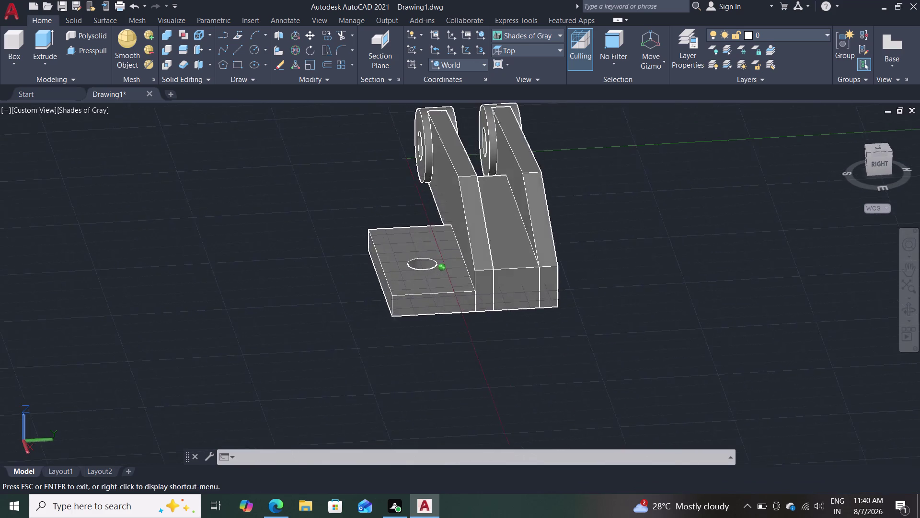
middle_drag(599, 325, 587, 304)
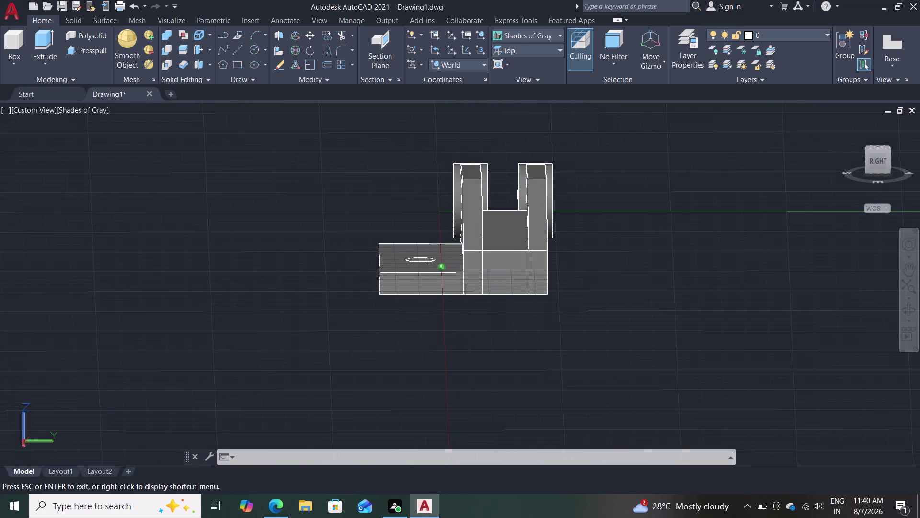
middle_drag(588, 304, 614, 302)
scroll(up, 3)
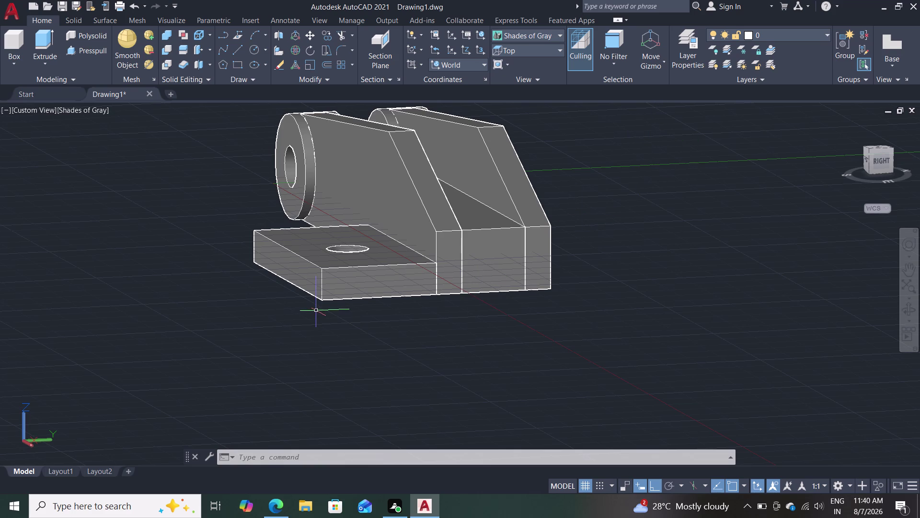
middle_drag(176, 294, 310, 311)
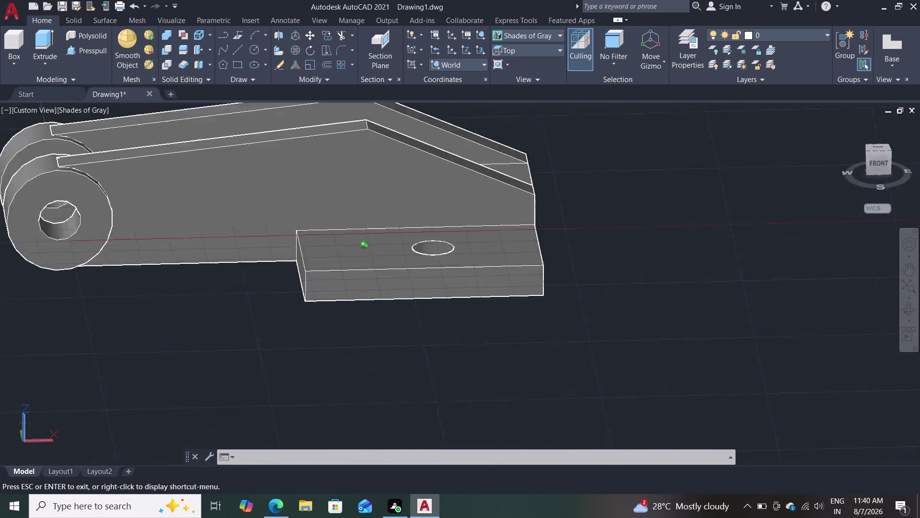
middle_drag(310, 312, 440, 284)
middle_click(368, 317)
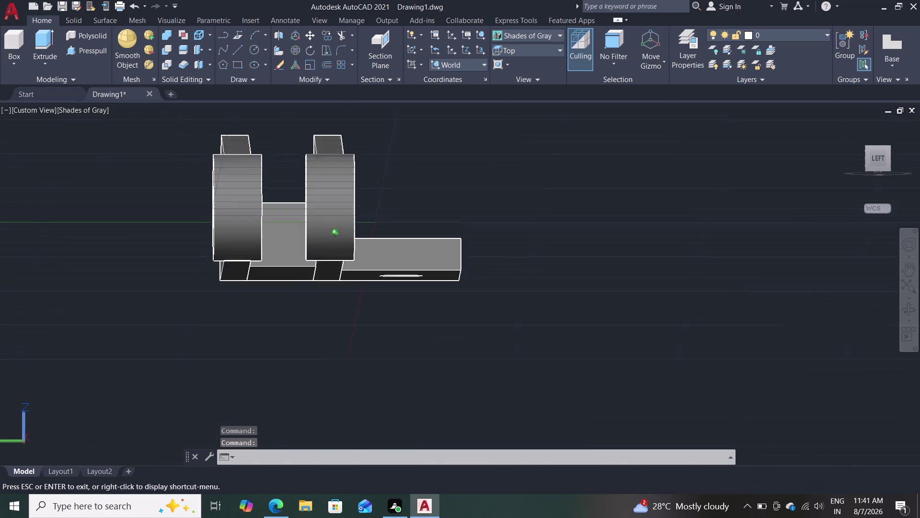
scroll(up, 3)
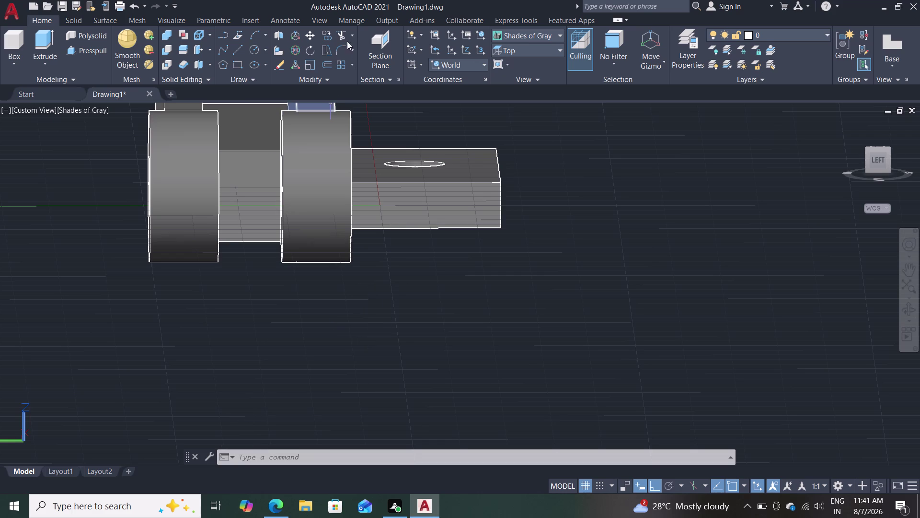
click(513, 51)
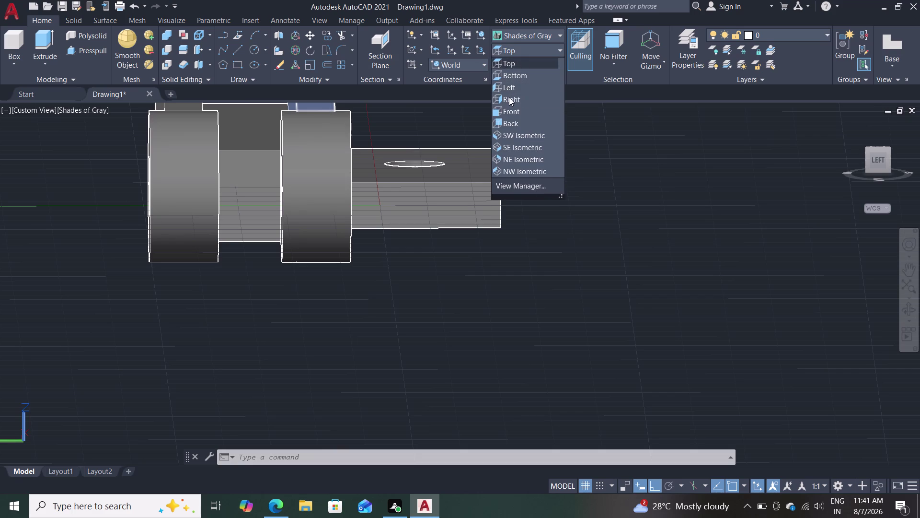
Switch to the Right orthographic view and zoom and pan onto the bracket.
click(509, 97)
scroll(down, 3)
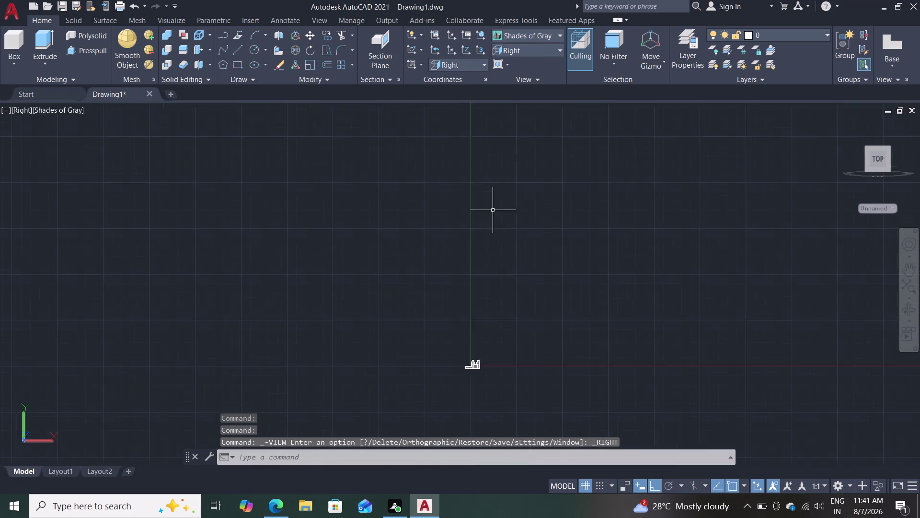
scroll(down, 3)
scroll(up, 3)
scroll(up, 3)
scroll(up, 3)
middle_drag(431, 340, 393, 271)
scroll(up, 3)
middle_drag(389, 332, 333, 173)
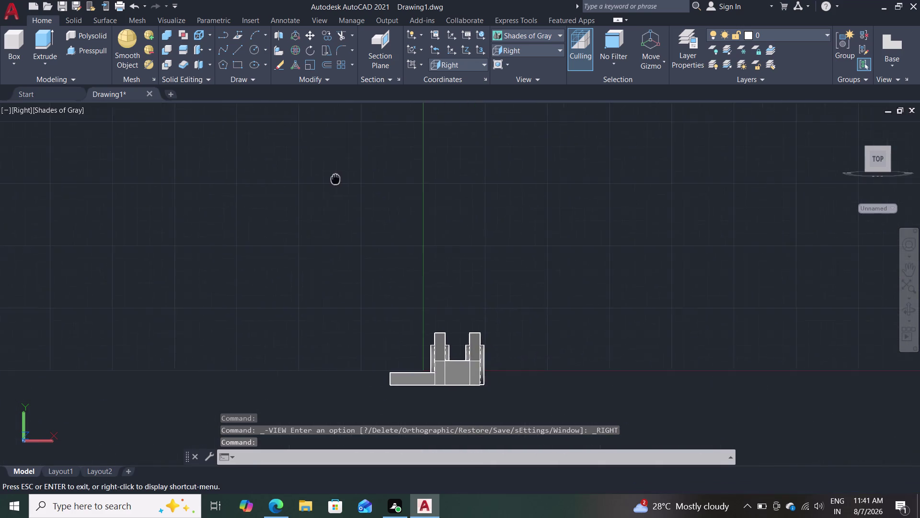
middle_drag(333, 172, 330, 167)
scroll(up, 3)
scroll(up, 3)
middle_drag(379, 297, 274, 194)
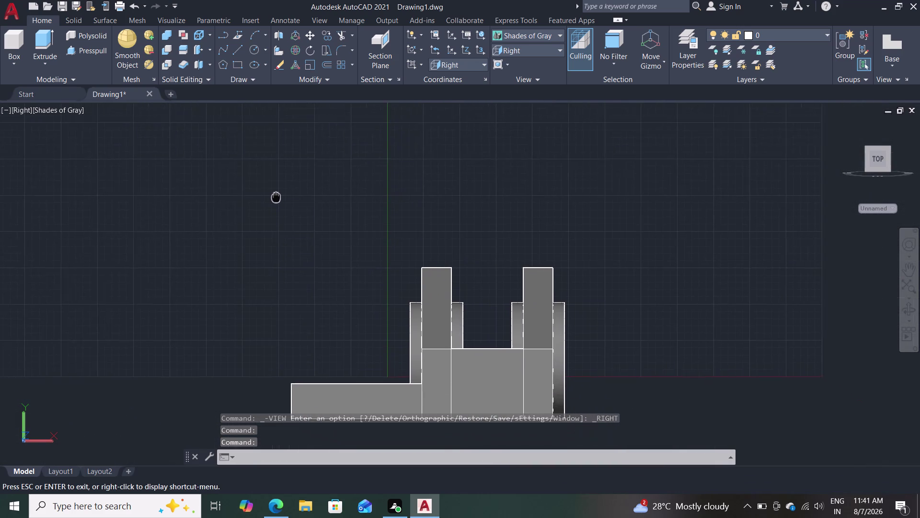
middle_drag(273, 194, 261, 186)
Switch to the Left view and centre the enlarged bracket.
click(539, 47)
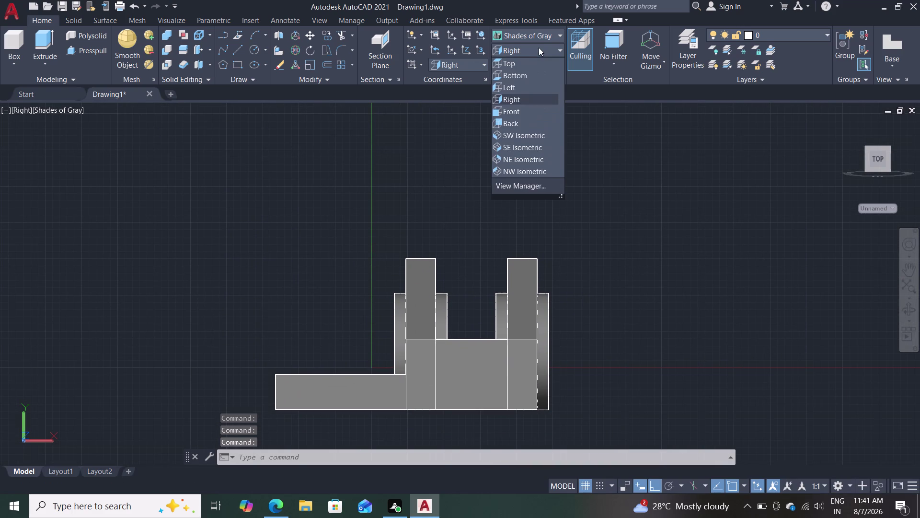
click(521, 84)
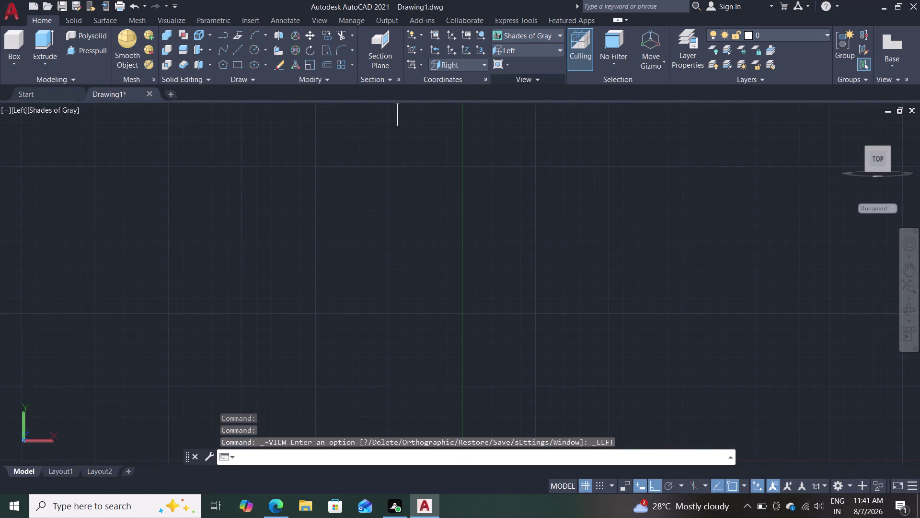
scroll(up, 3)
middle_drag(448, 341, 435, 183)
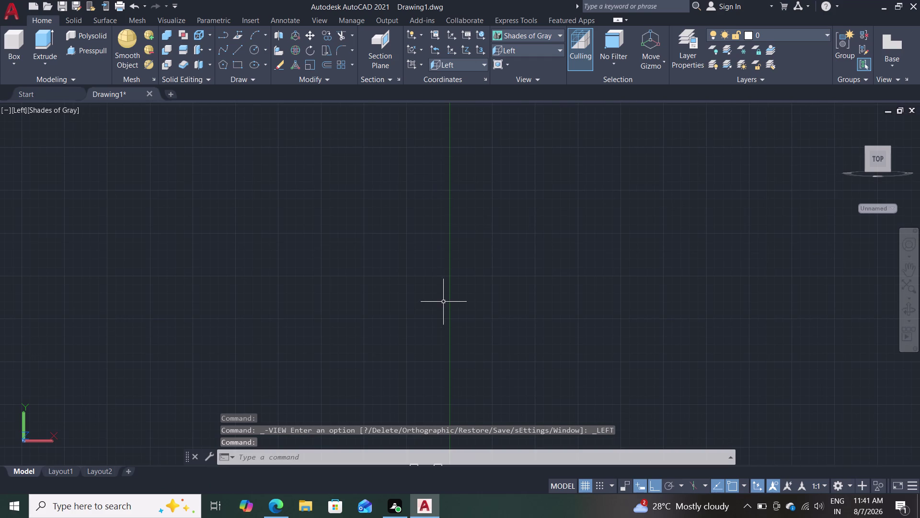
scroll(down, 3)
scroll(up, 3)
middle_drag(428, 377, 398, 212)
scroll(up, 3)
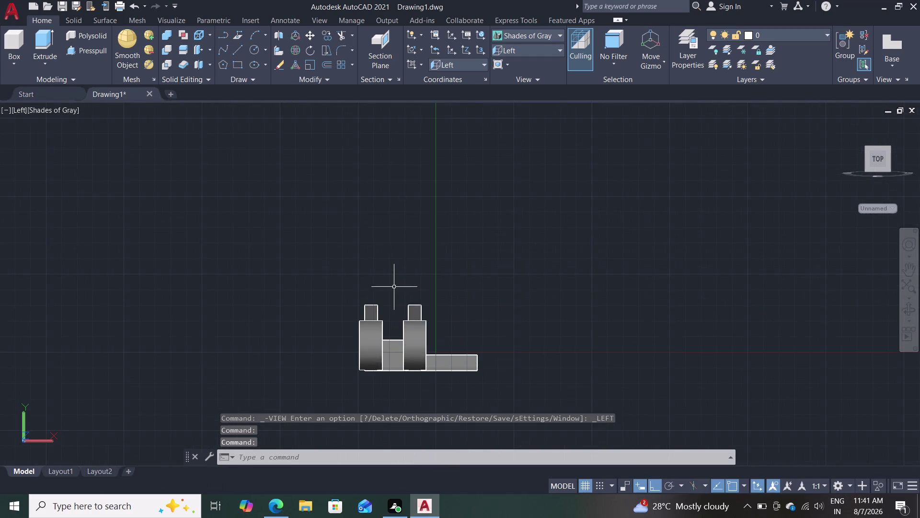
scroll(up, 3)
scroll(up, 3)
middle_drag(380, 225, 381, 155)
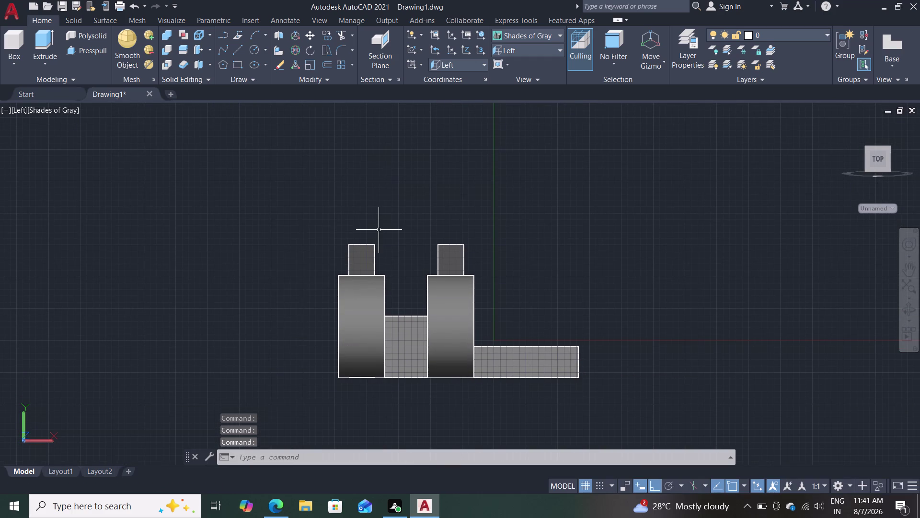
scroll(up, 3)
middle_drag(379, 238, 375, 176)
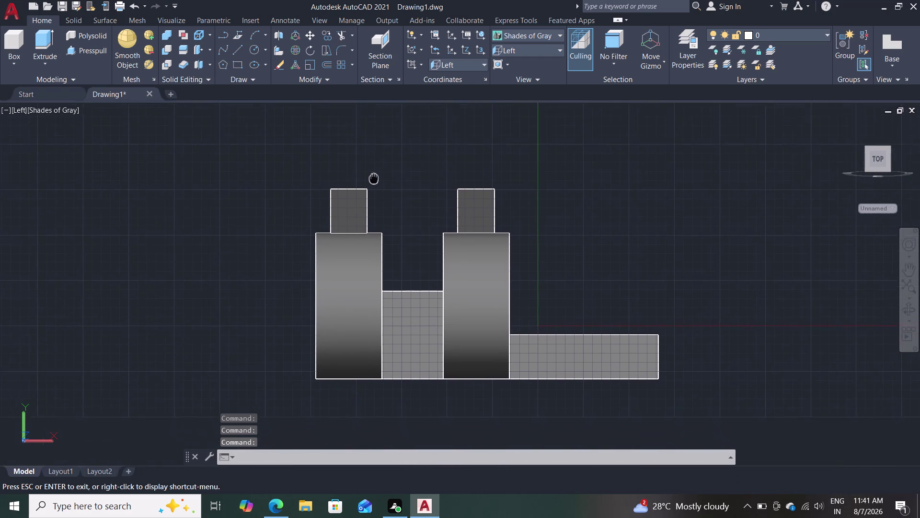
middle_drag(374, 176, 343, 166)
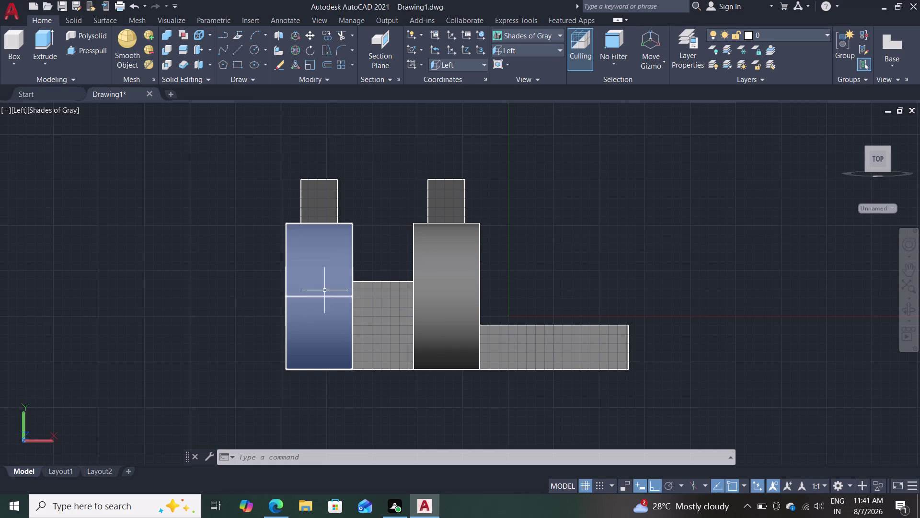
Copy the holed base plate from its corner to the opposite side of the hubs.
click(569, 335)
key(c)
key(o)
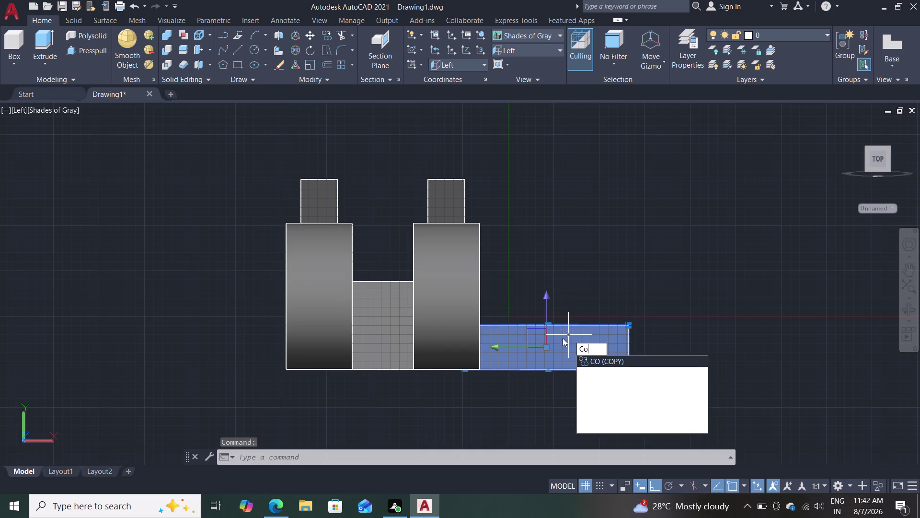
key(Return)
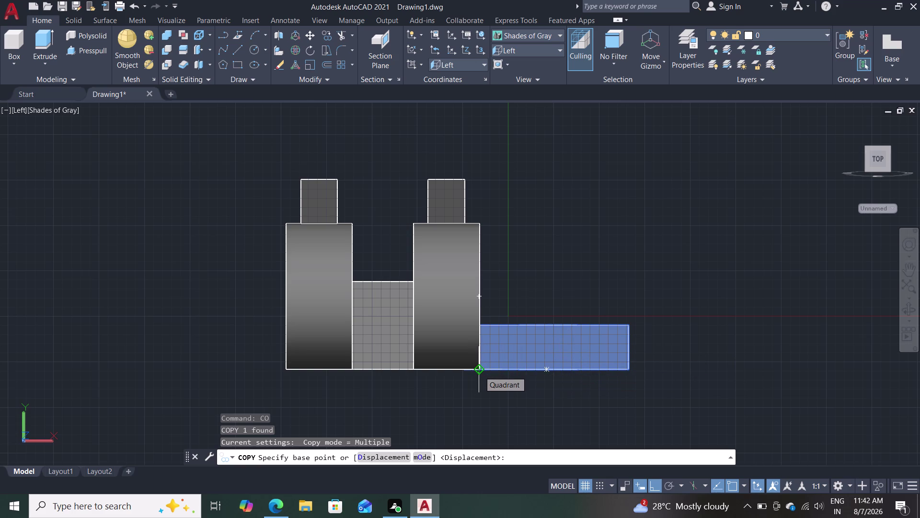
click(631, 366)
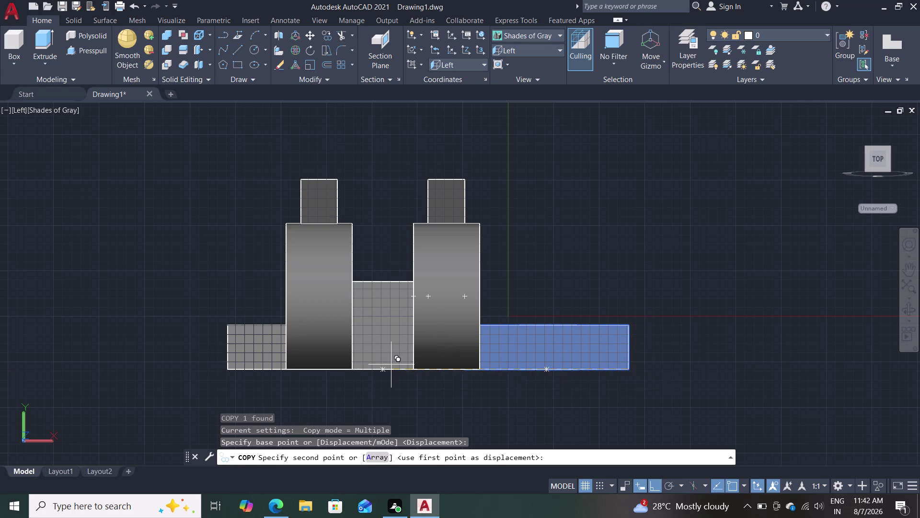
click(287, 371)
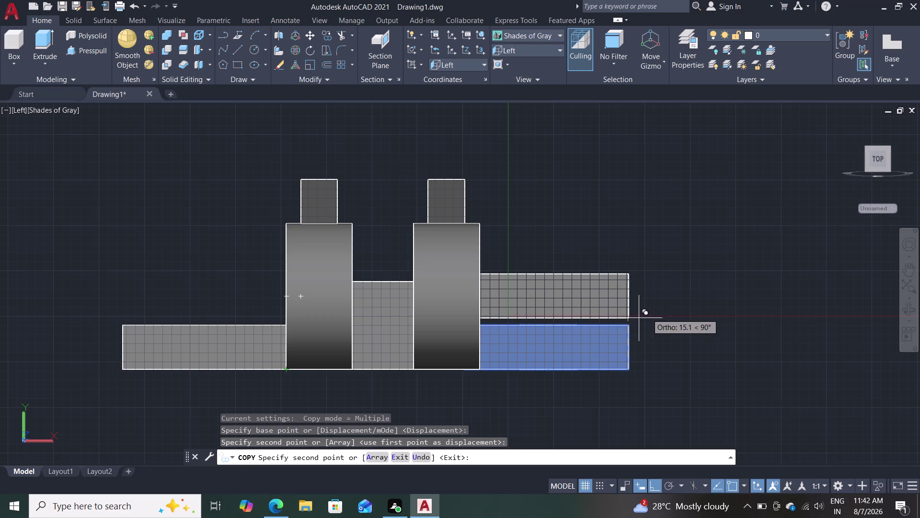
key(Escape)
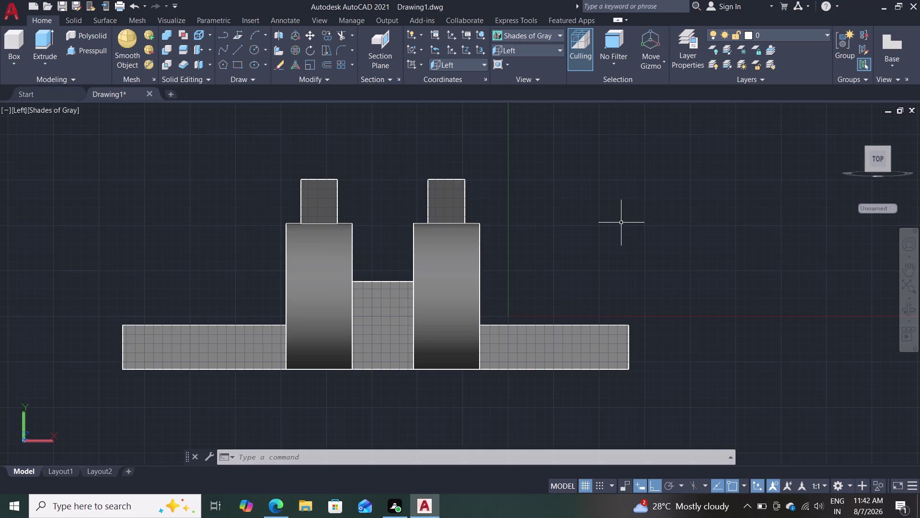
middle_drag(601, 237, 604, 236)
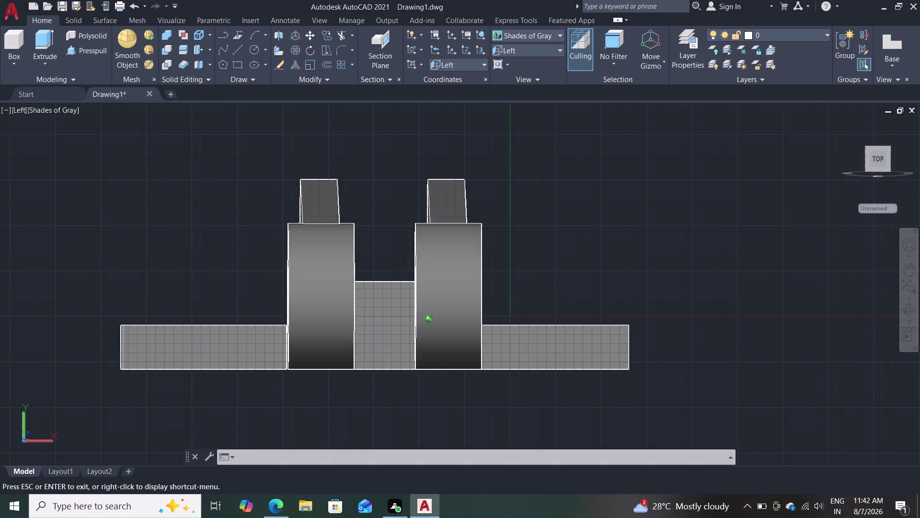
Orbit and zoom below and above both plates, exposing the gap beside one plate.
middle_drag(603, 236, 431, 287)
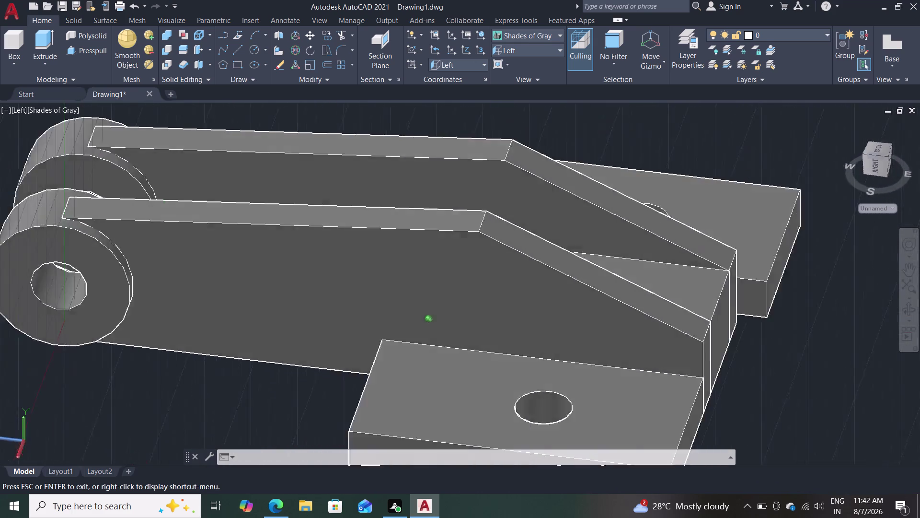
middle_drag(431, 288, 270, 228)
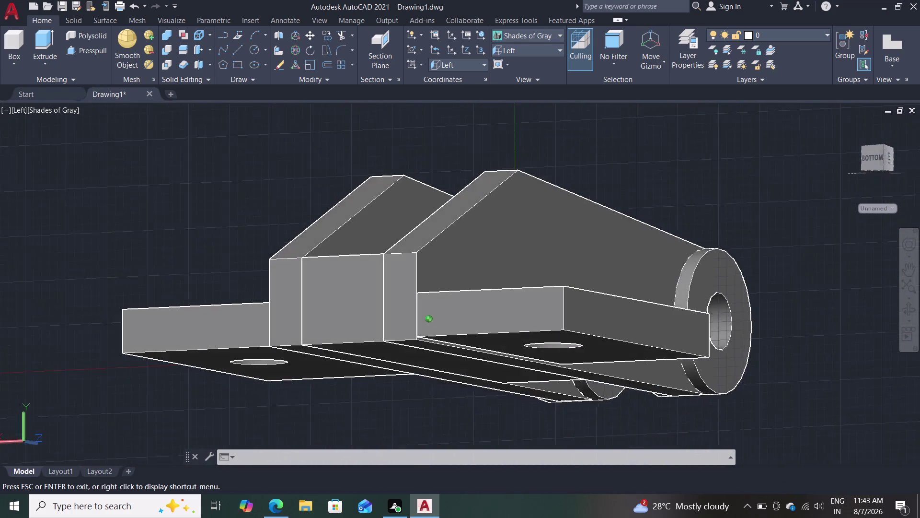
middle_drag(270, 227, 322, 227)
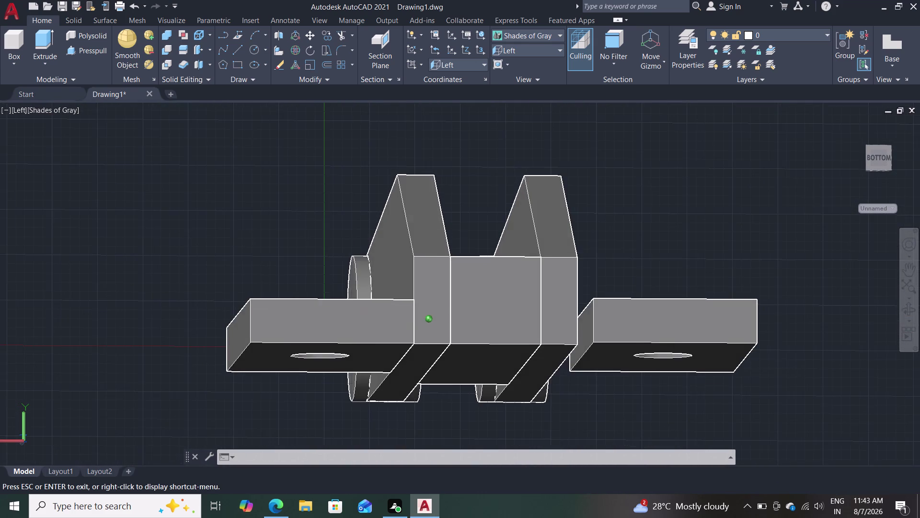
middle_drag(322, 227, 317, 229)
scroll(up, 3)
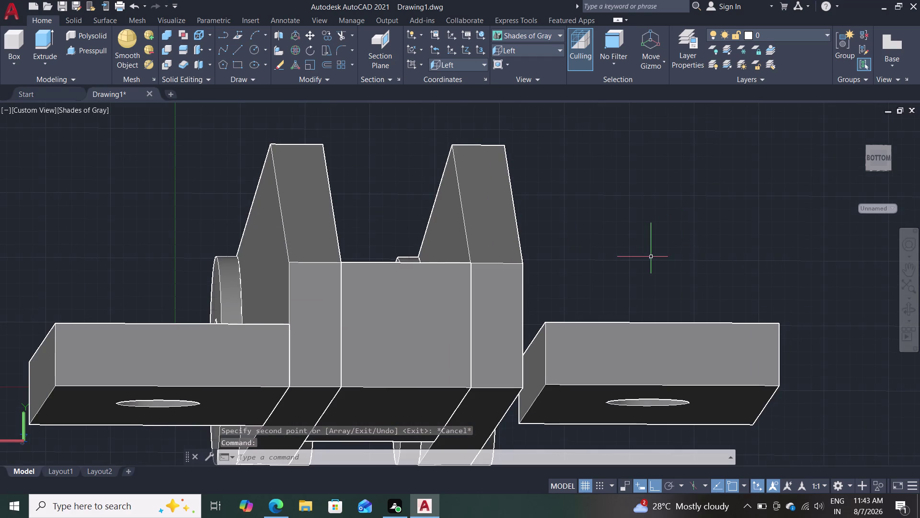
middle_drag(651, 257, 641, 307)
scroll(up, 3)
middle_drag(632, 243, 628, 298)
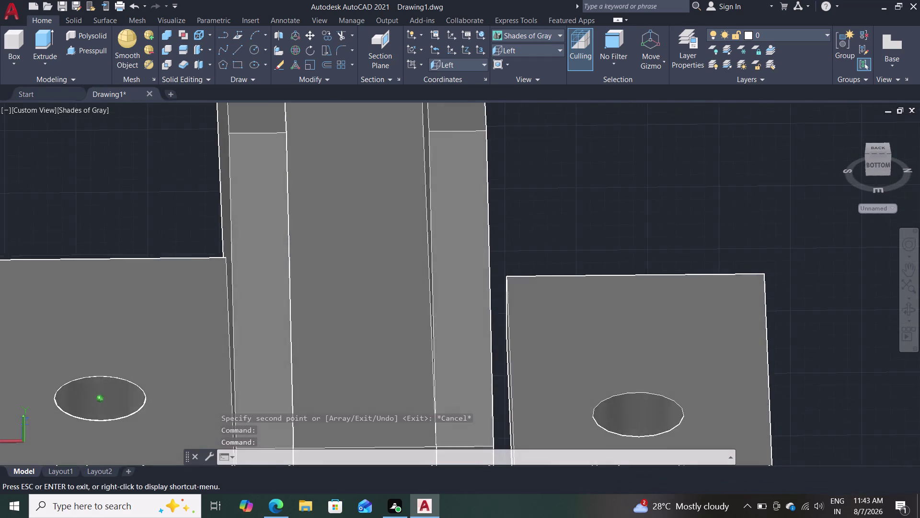
middle_drag(628, 299, 619, 288)
scroll(down, 3)
scroll(up, 3)
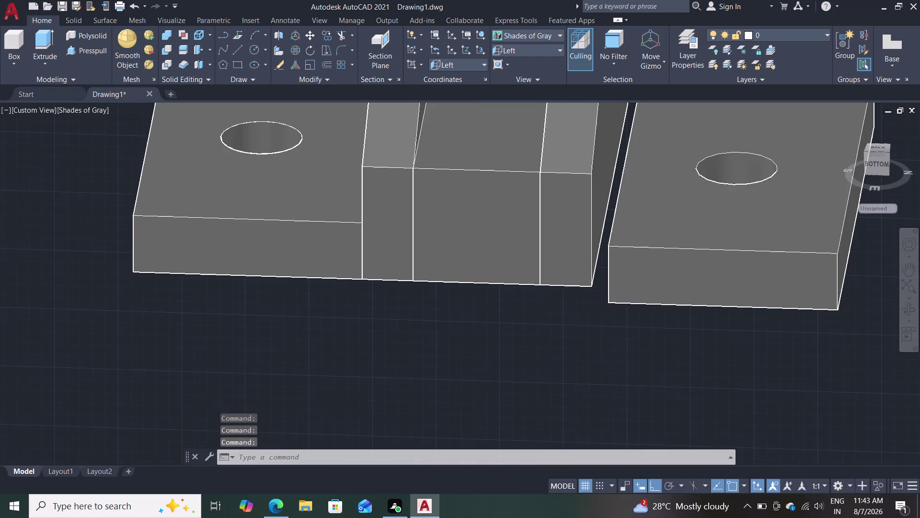
middle_drag(554, 352, 476, 394)
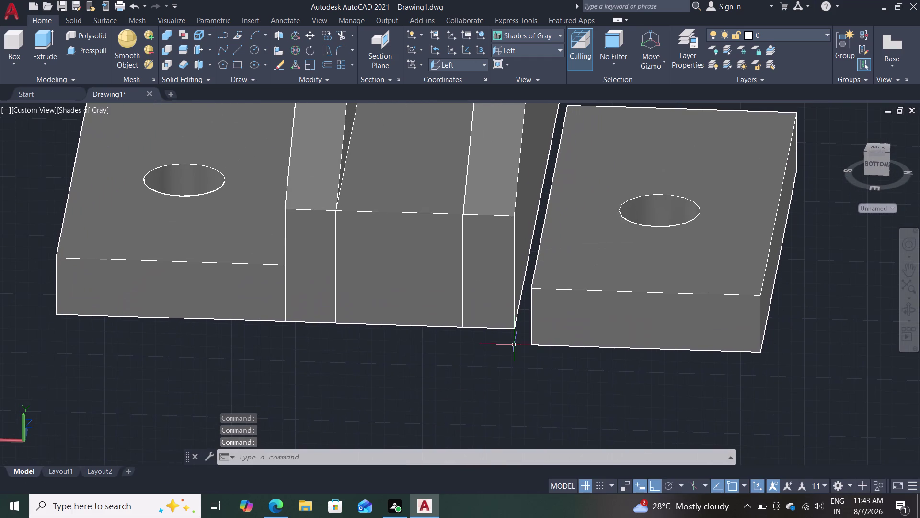
Move the copied plate by its corner onto the bracket body's corner.
key(m)
key(Return)
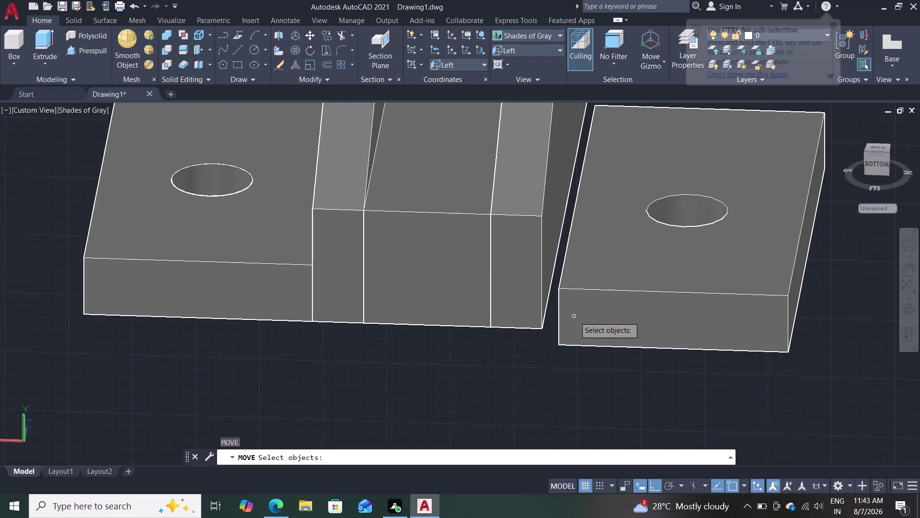
click(631, 308)
key(Return)
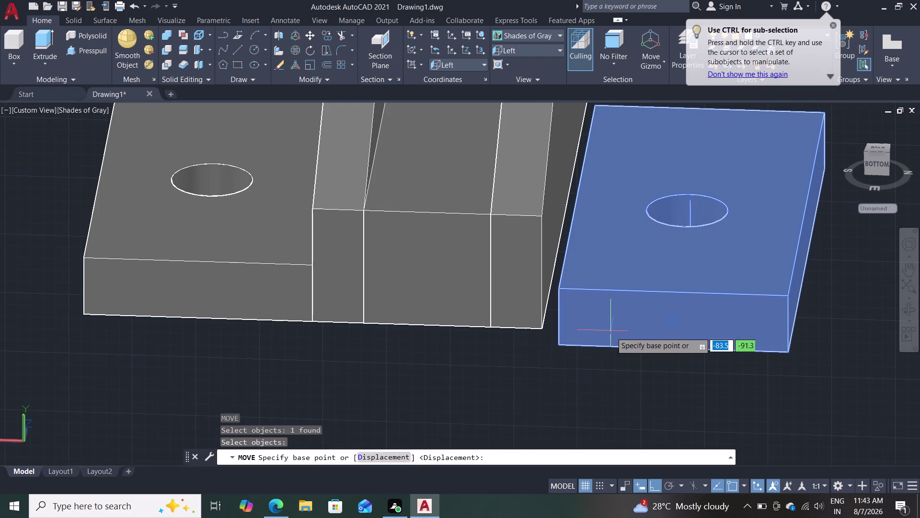
click(561, 347)
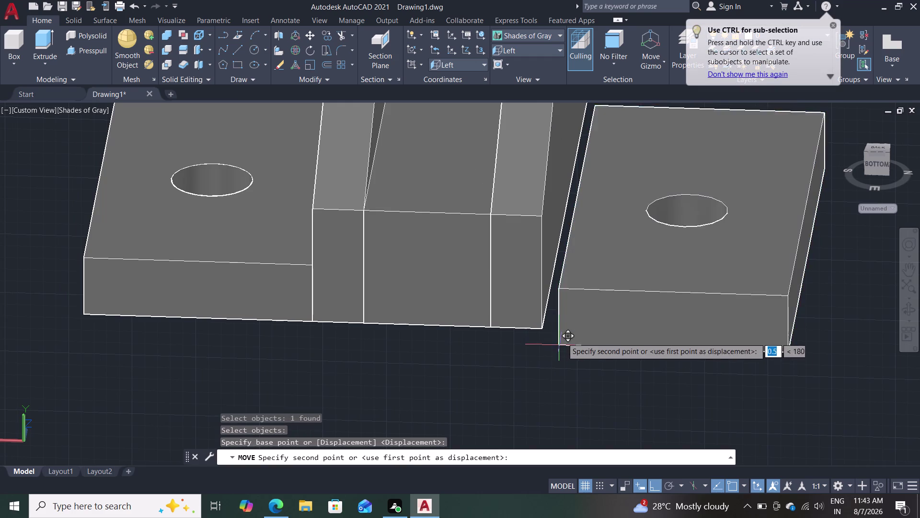
click(545, 331)
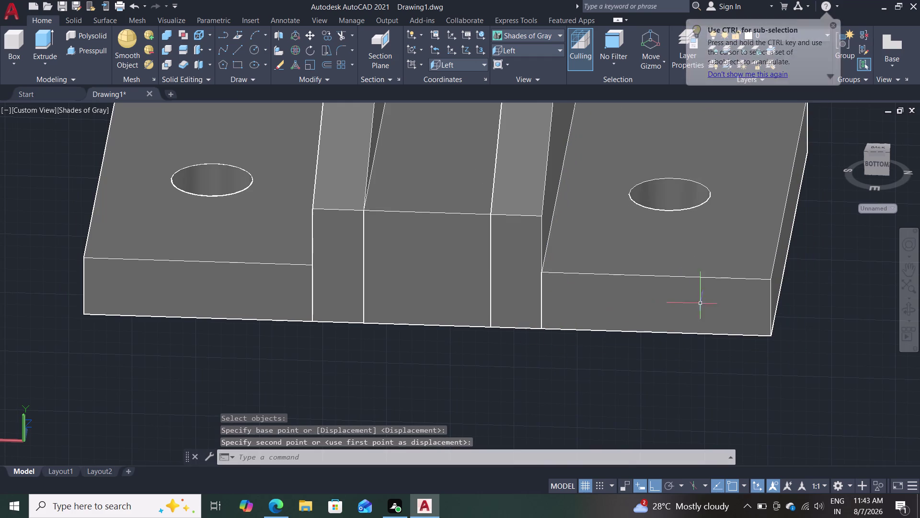
key(Escape)
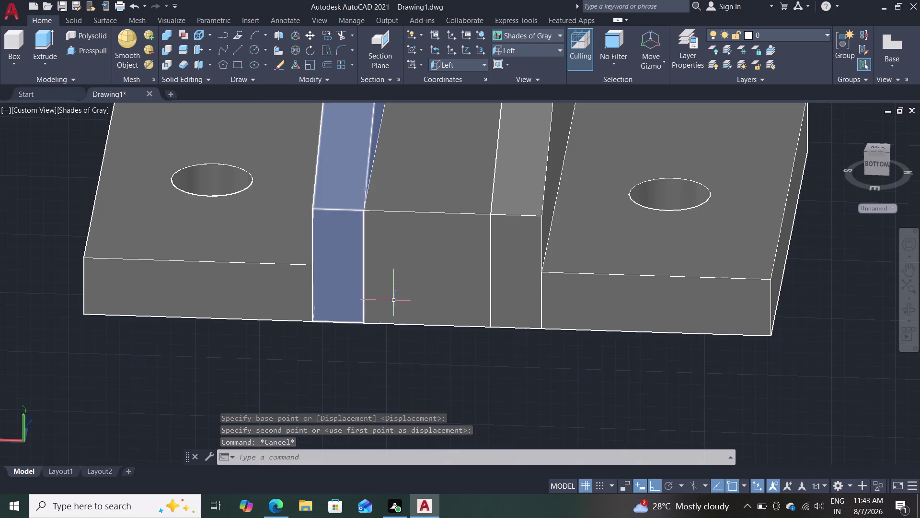
middle_drag(379, 355, 361, 385)
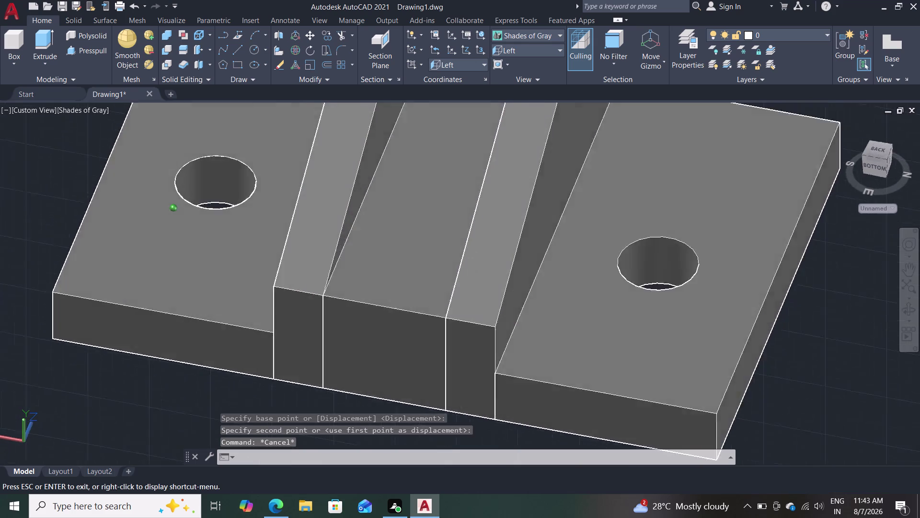
Orbit and zoom to inspect the bracket arms and plates from the side.
middle_drag(361, 385, 203, 351)
scroll(down, 3)
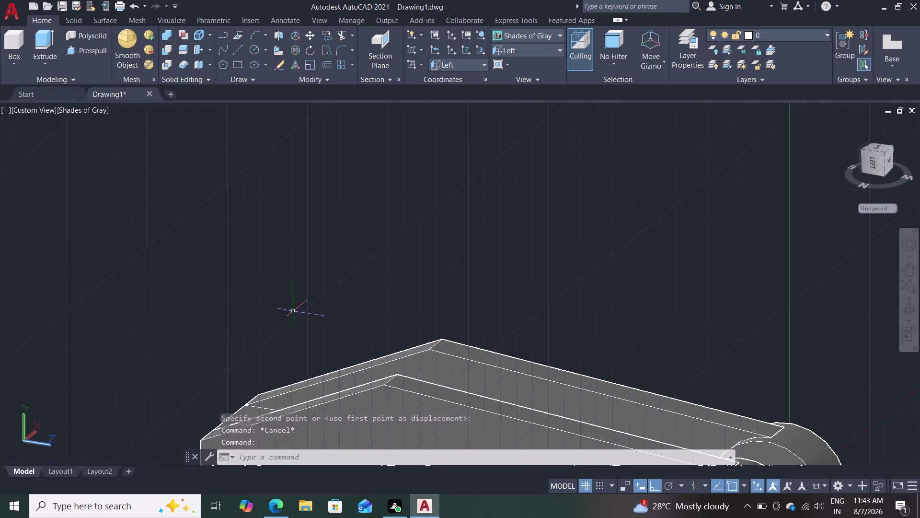
scroll(down, 3)
scroll(down, 3)
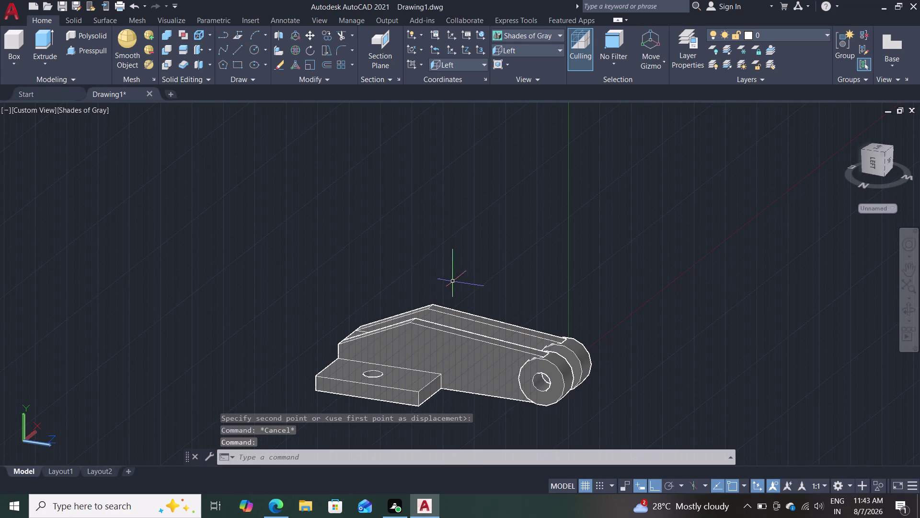
middle_drag(452, 280, 395, 235)
scroll(up, 3)
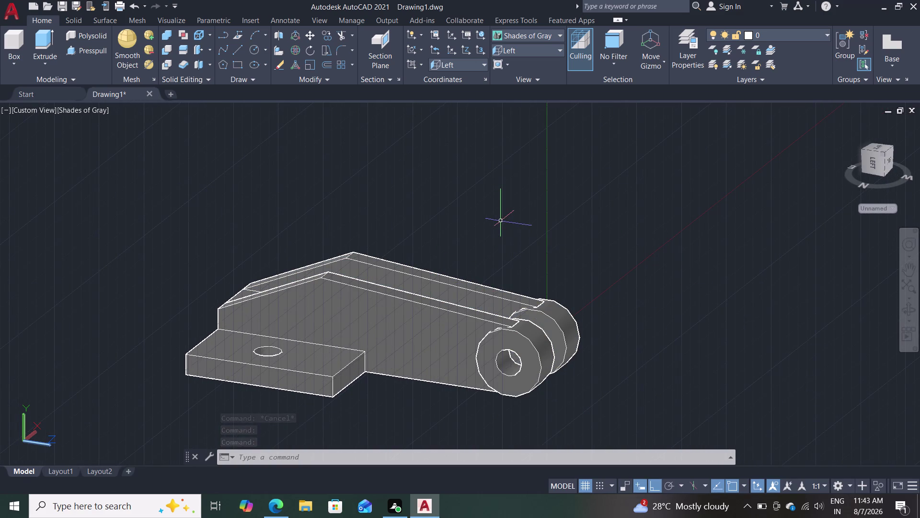
Orbit to look down on the bracket, showing both plate holes and hubs.
middle_drag(501, 220, 422, 255)
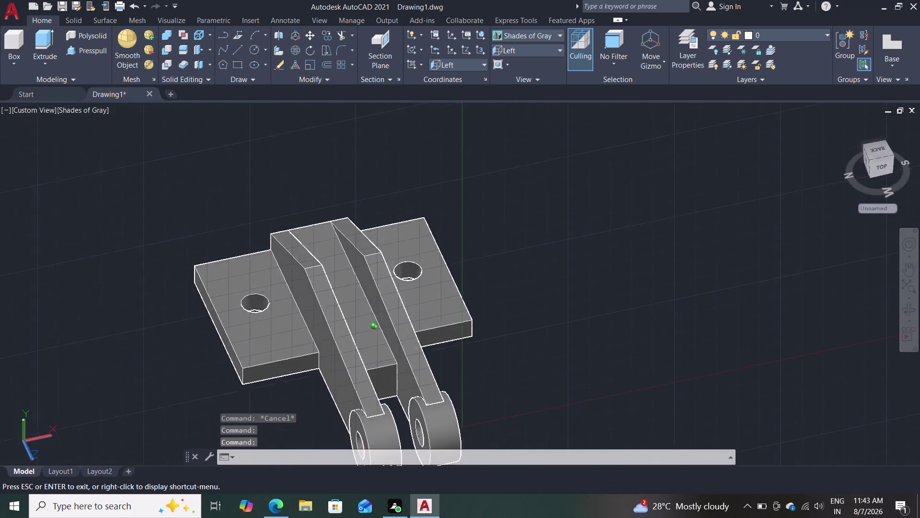
middle_drag(422, 255, 408, 246)
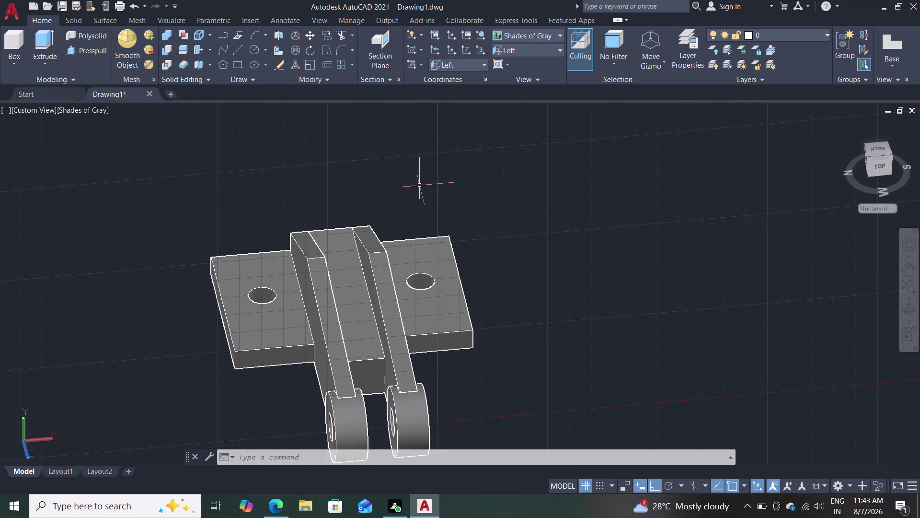
middle_drag(426, 192, 415, 230)
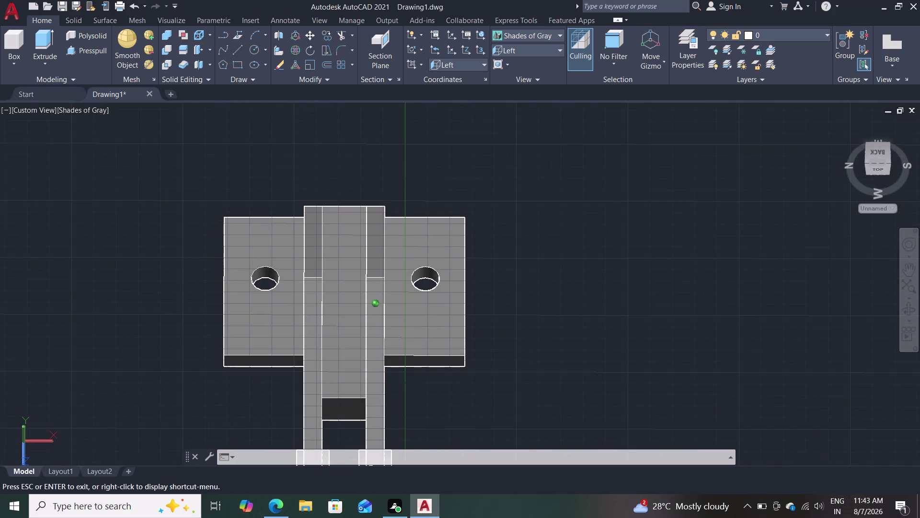
middle_drag(415, 230, 417, 207)
middle_drag(459, 363, 461, 355)
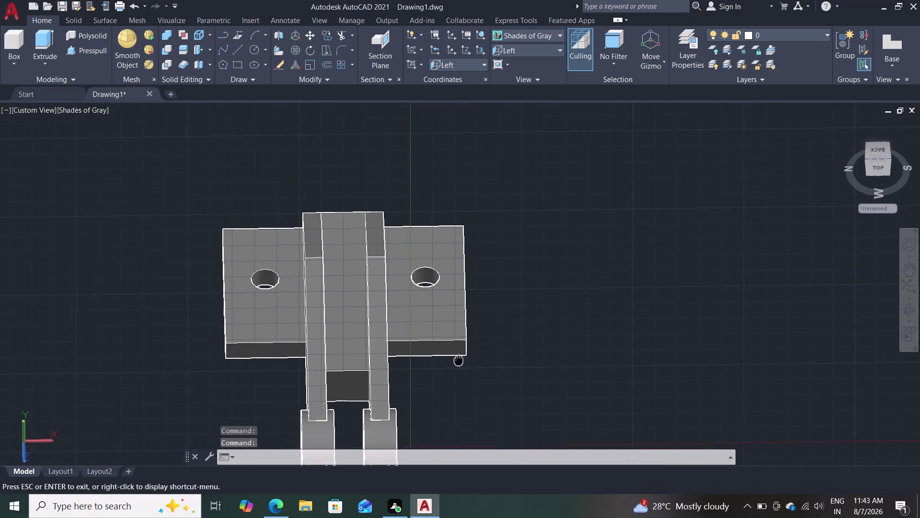
middle_drag(460, 355, 464, 304)
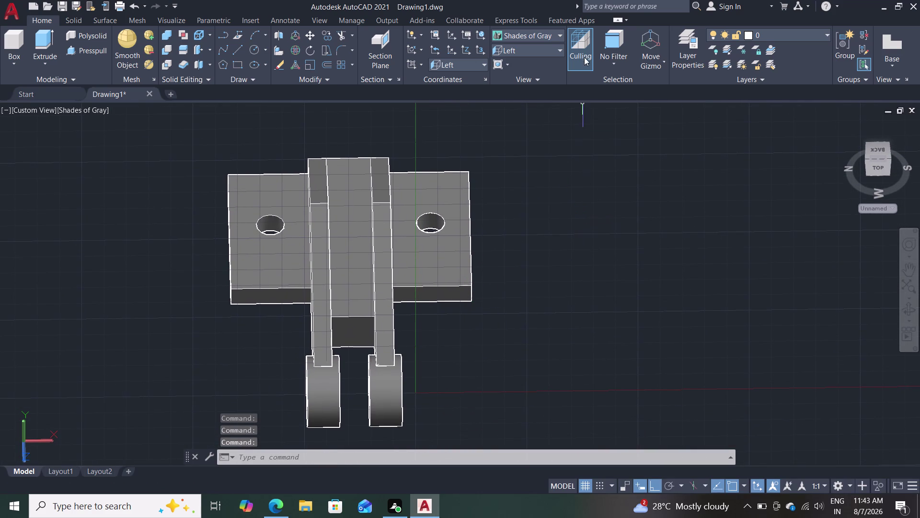
click(551, 47)
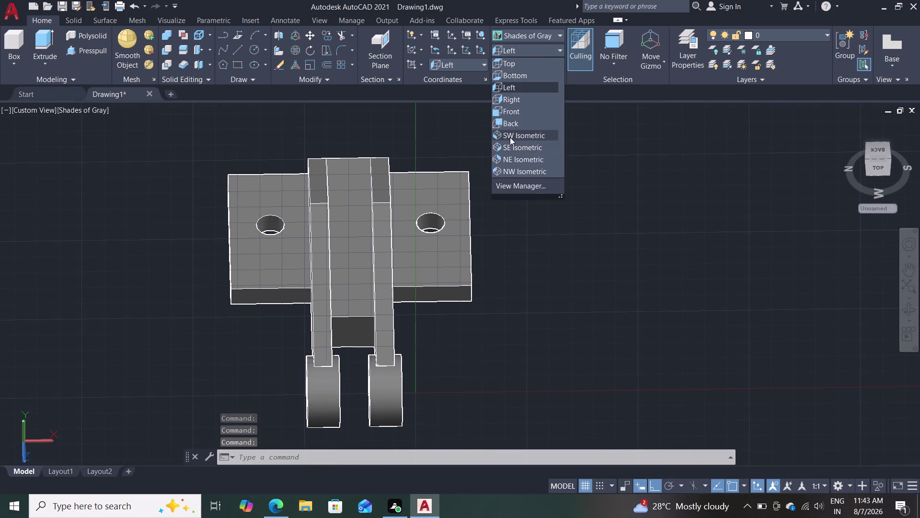
Switch to SW Isometric, then pan and zoom until both bored hubs sit centred in view.
click(511, 137)
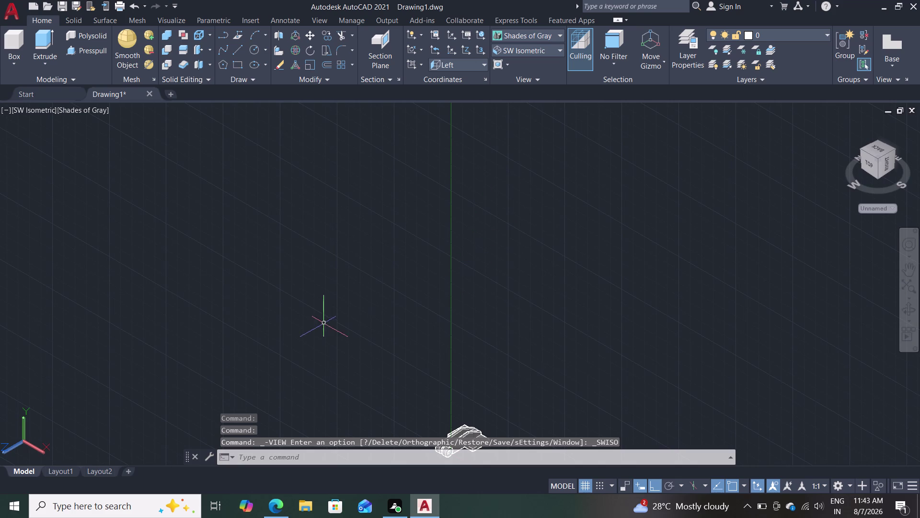
scroll(up, 3)
scroll(up, 3)
middle_drag(345, 328, 336, 233)
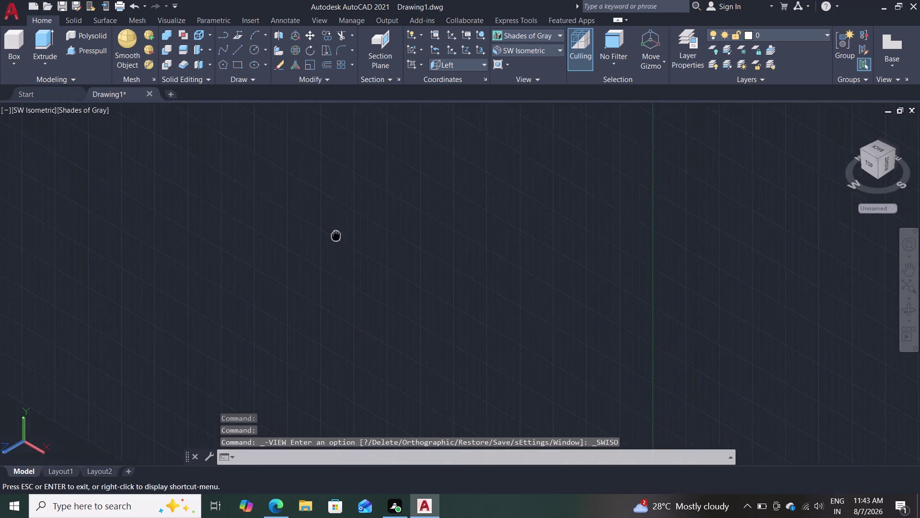
middle_drag(337, 233, 279, 78)
scroll(up, 3)
scroll(up, 3)
middle_drag(480, 362, 372, 258)
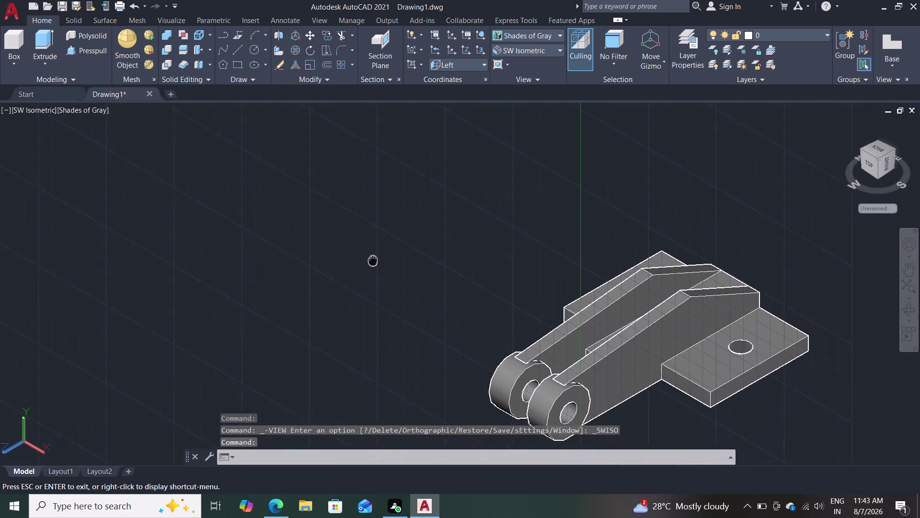
middle_drag(373, 258, 340, 229)
scroll(up, 3)
scroll(up, 3)
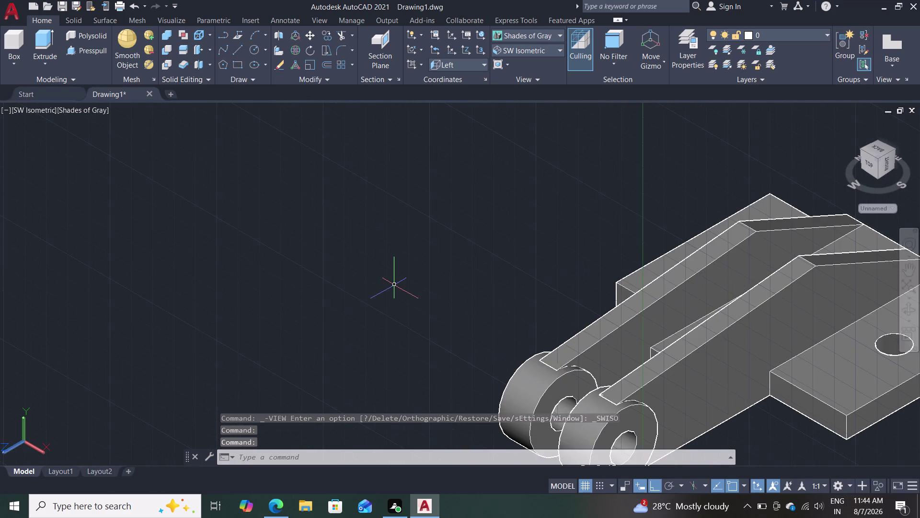
middle_drag(387, 280, 95, 180)
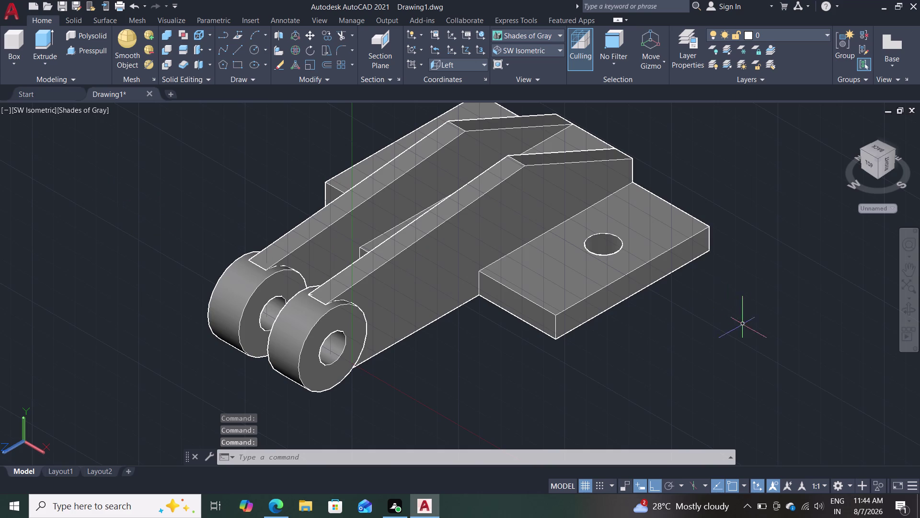
scroll(down, 3)
scroll(up, 3)
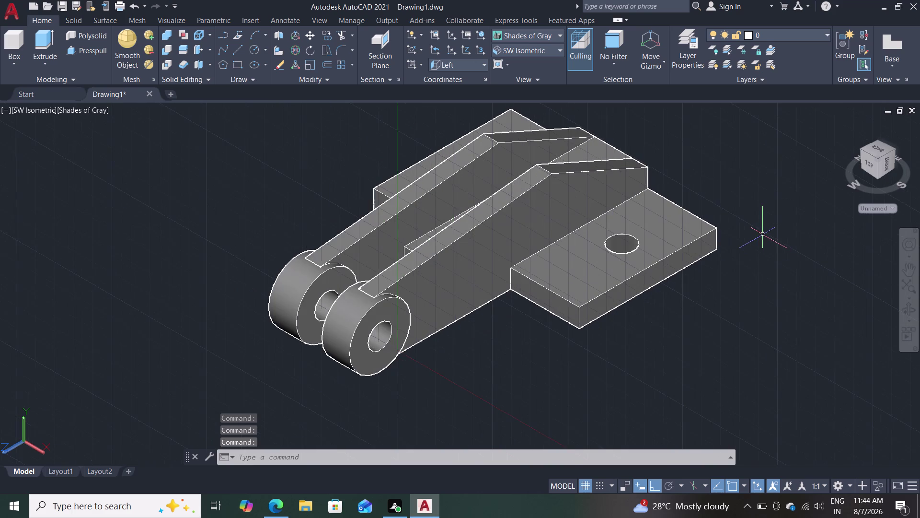
middle_drag(729, 192, 651, 232)
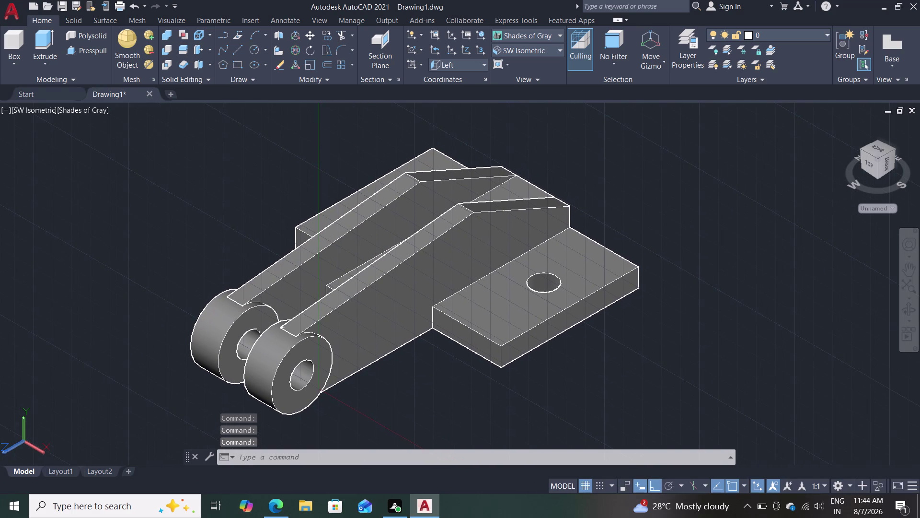